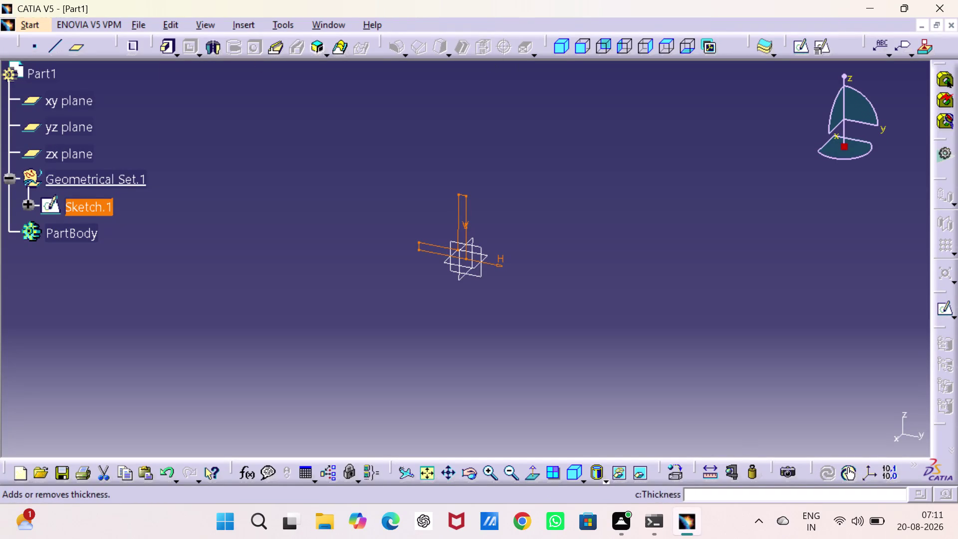
Start a pad from Sketch.1 and acknowledge the In Work Object warning.
click(562, 48)
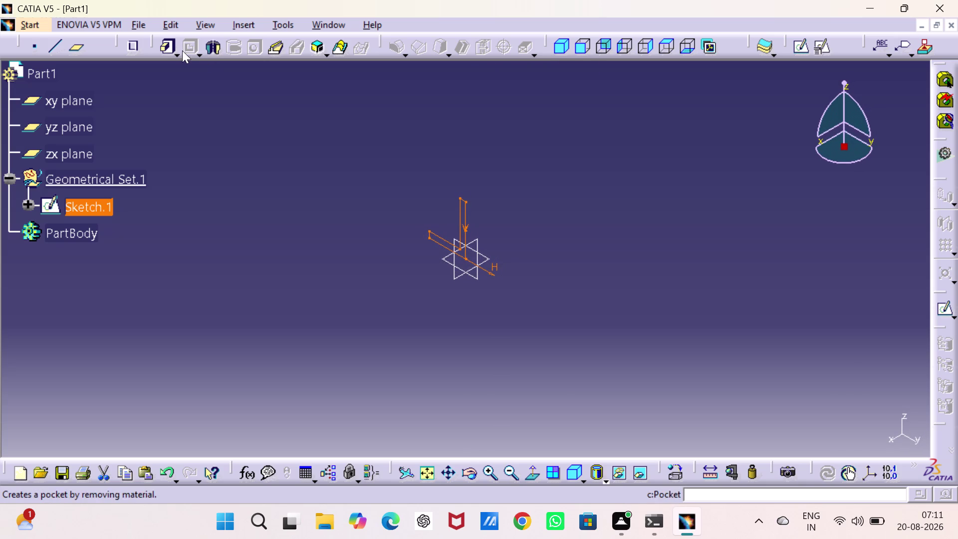
click(170, 49)
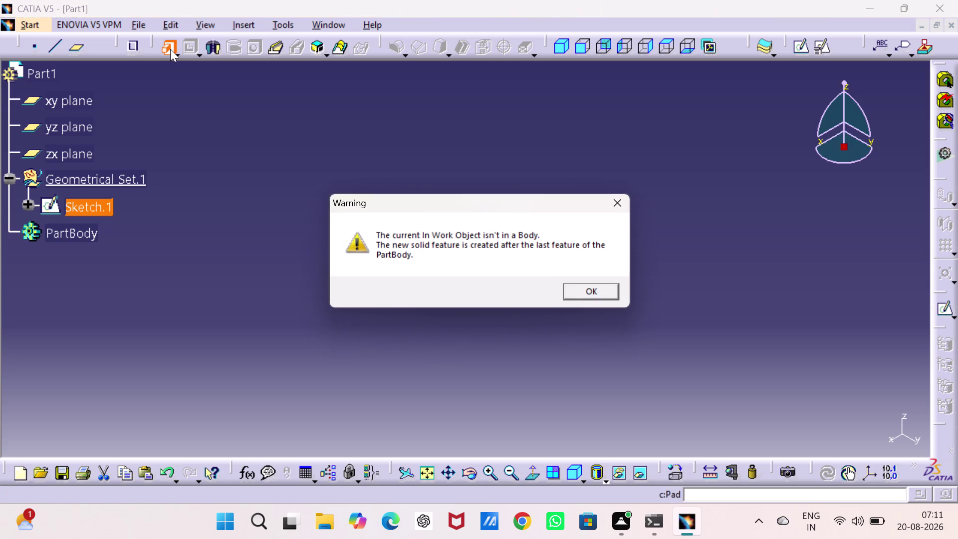
click(582, 290)
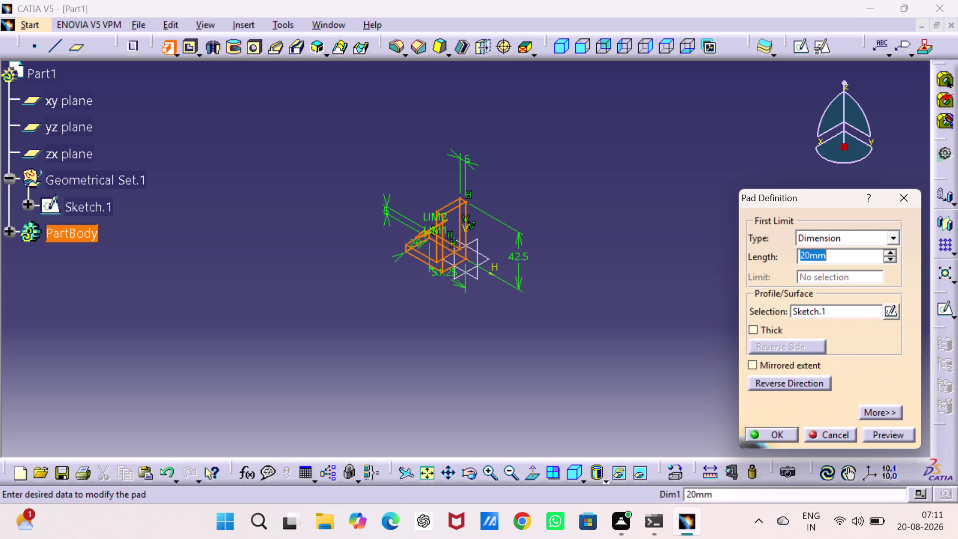
Cancel the 20 mm pad so no pad feature is created.
click(907, 193)
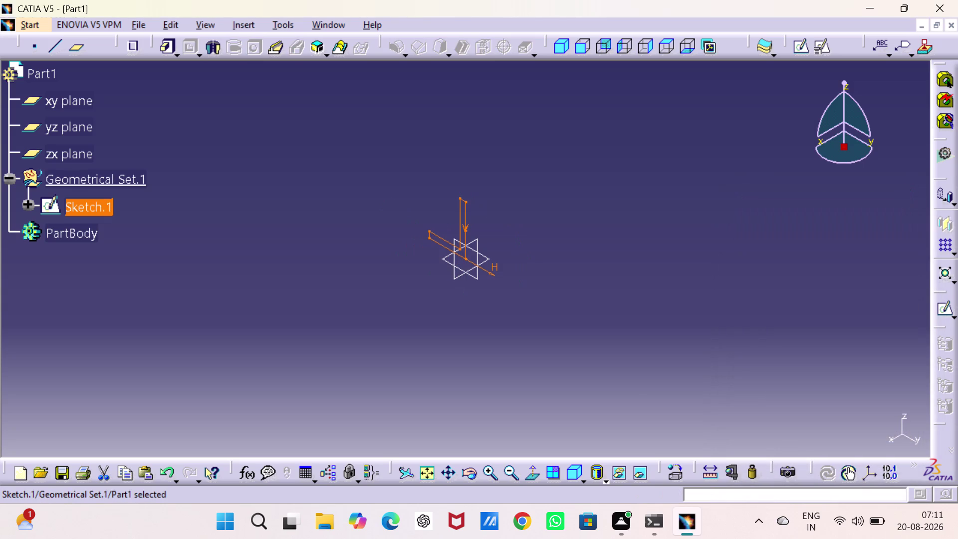
Remove the old Sketch.1 and start a new sketch on the zx plane.
key(ctrl+z)
click(748, 153)
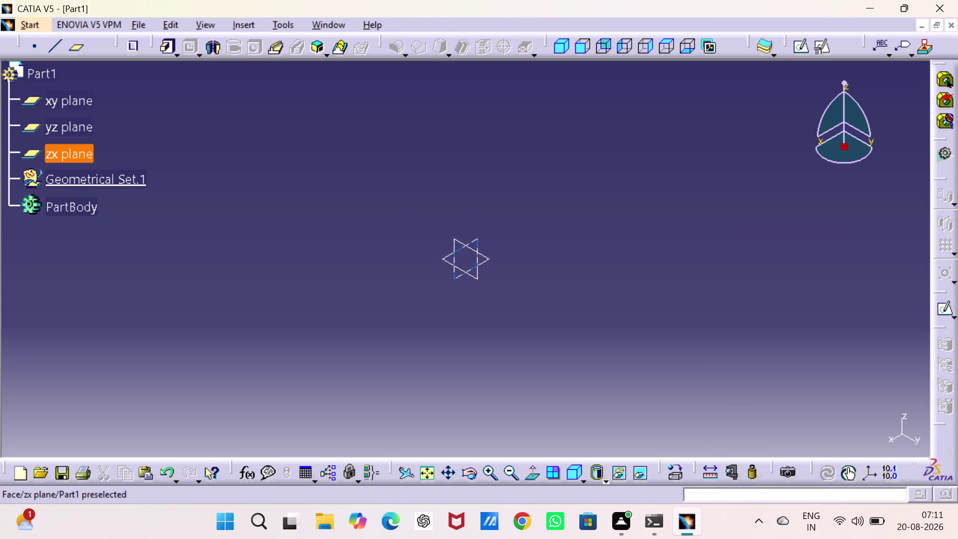
click(477, 239)
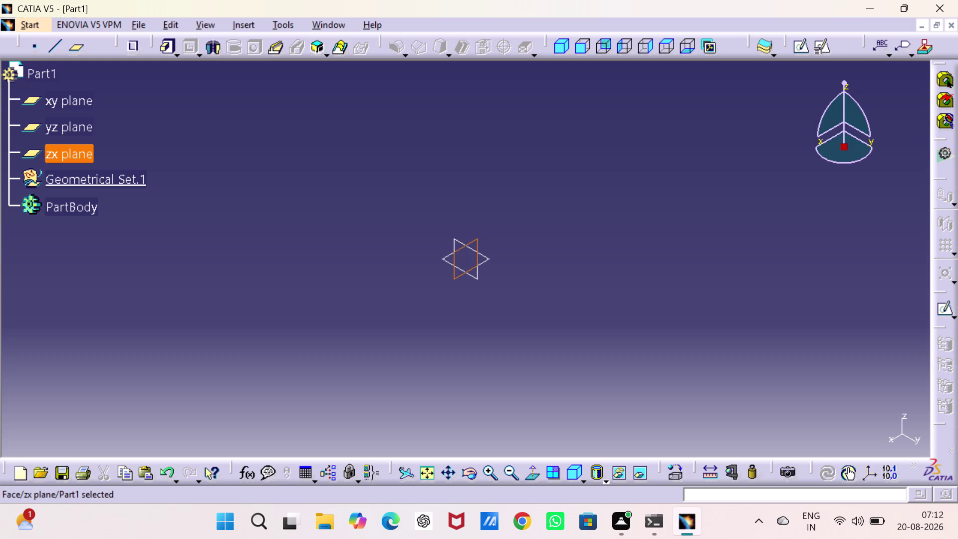
click(795, 47)
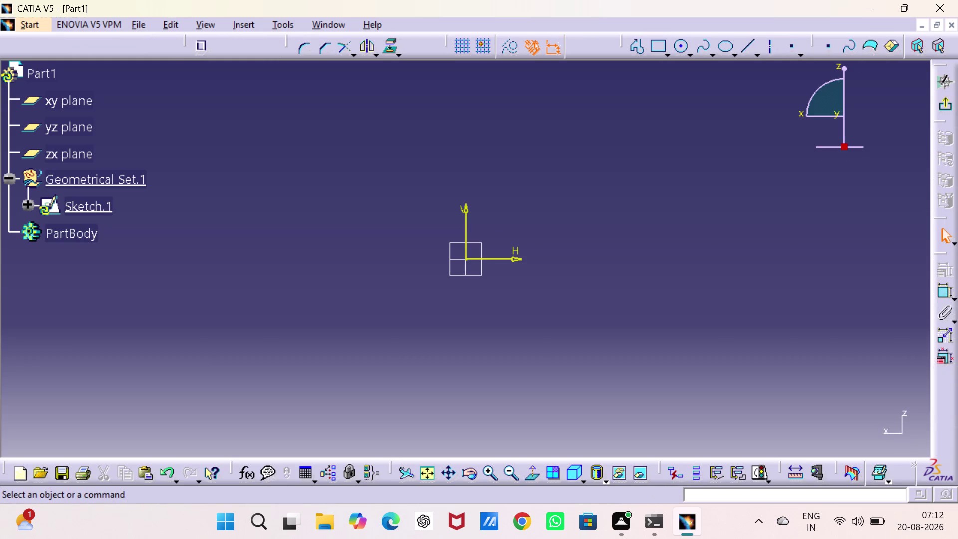
Draw a closed six-edge L-shaped profile starting left of the origin.
click(637, 45)
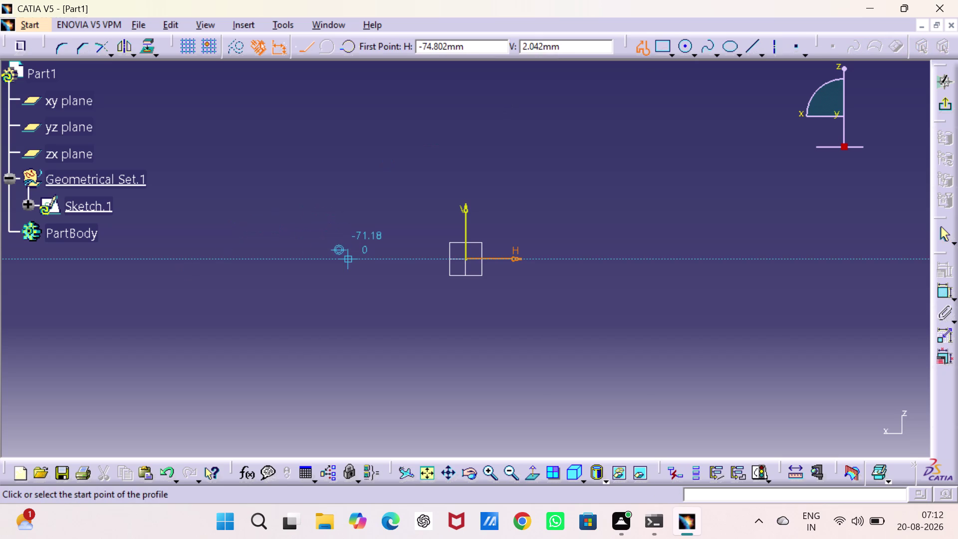
click(349, 255)
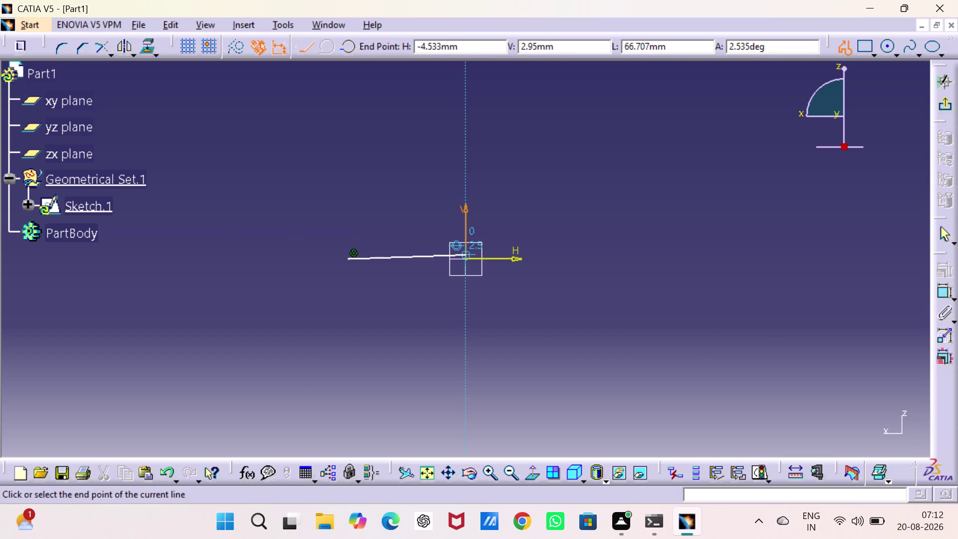
click(467, 259)
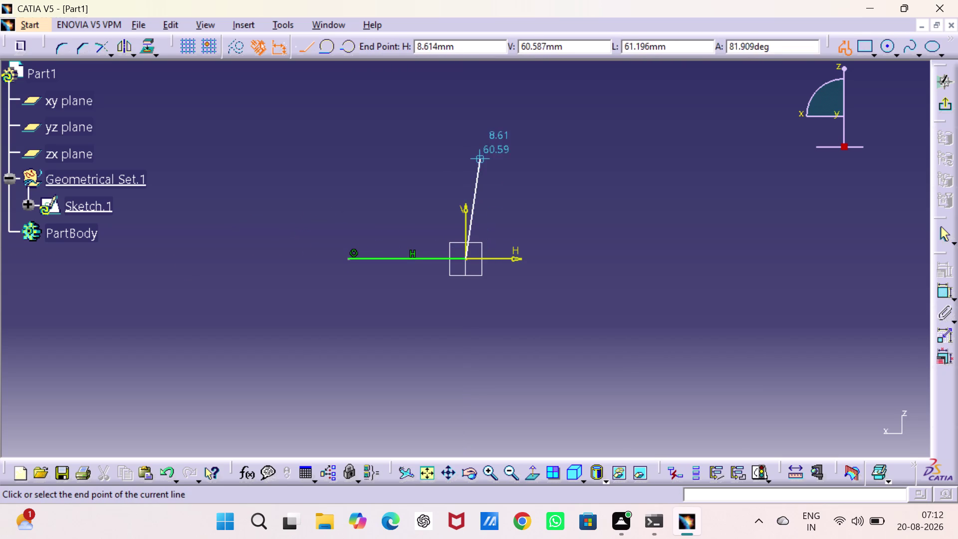
click(466, 144)
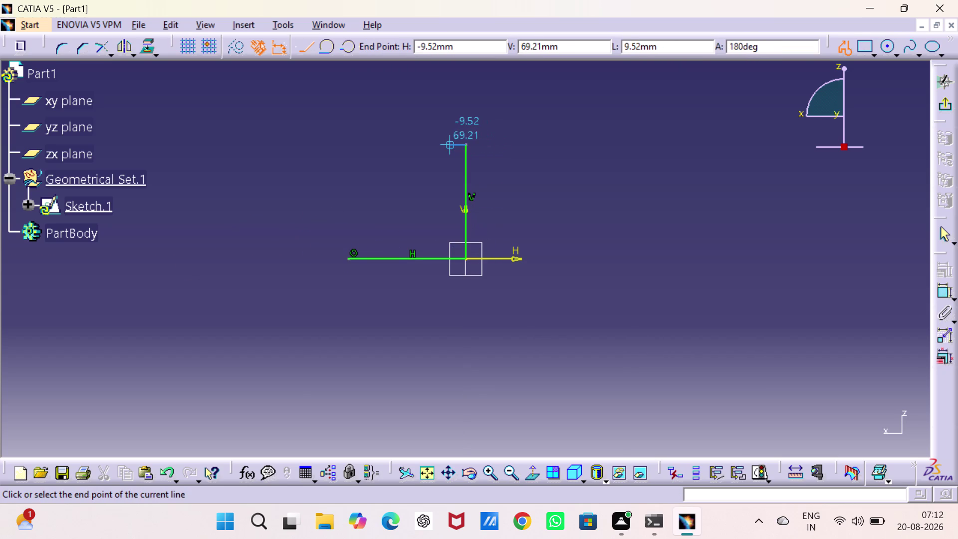
click(448, 144)
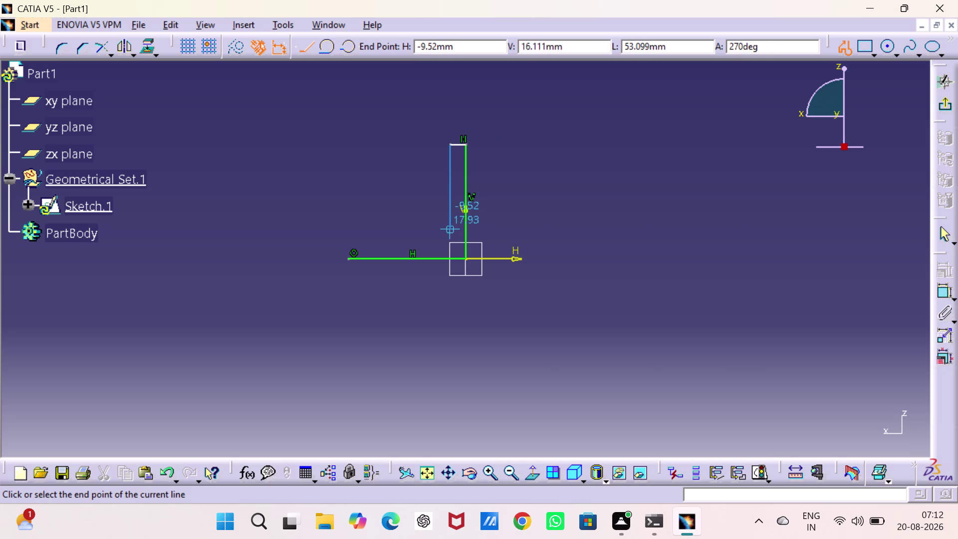
drag(452, 233, 343, 233)
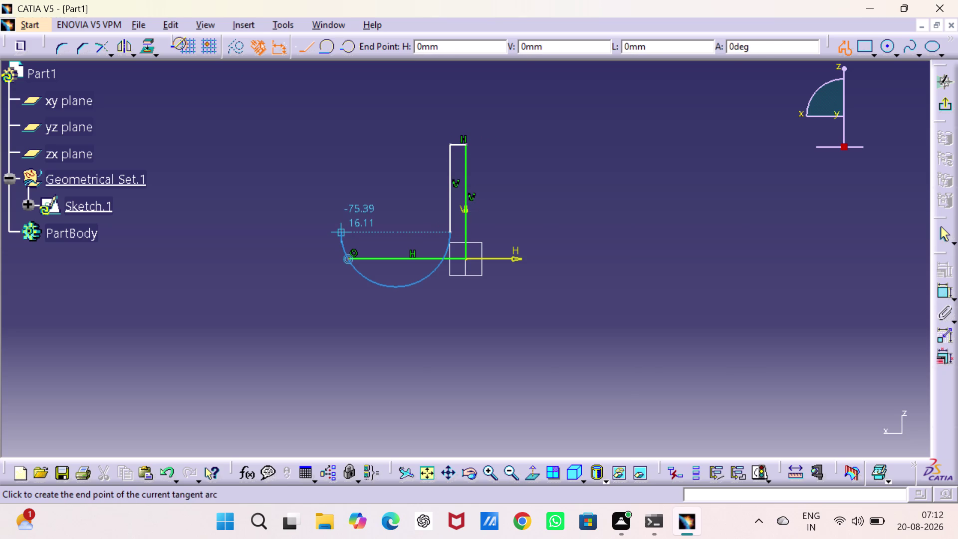
click(306, 48)
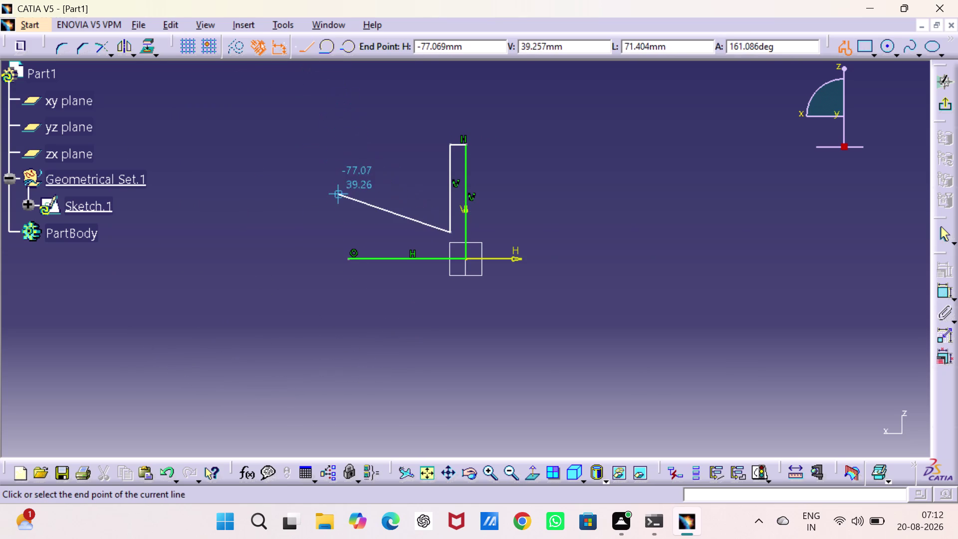
click(347, 234)
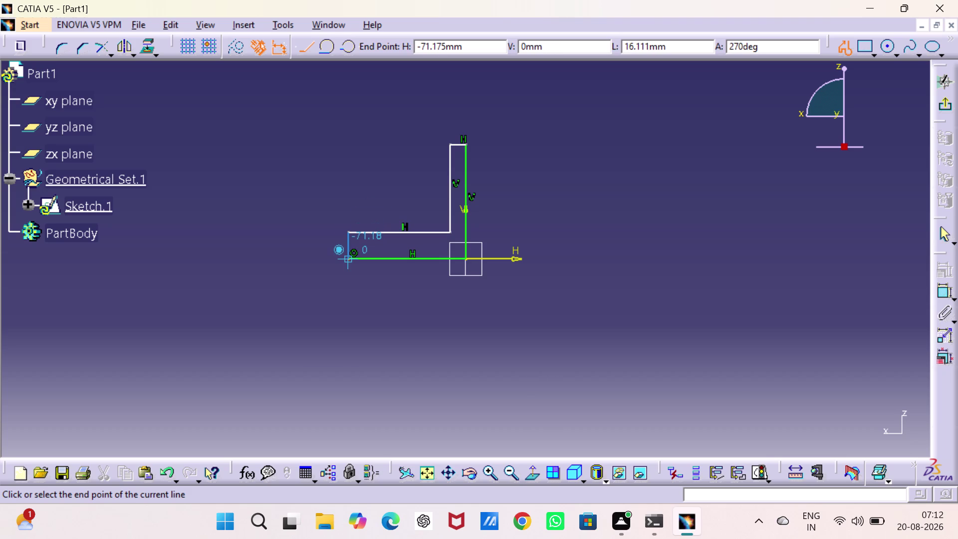
click(345, 258)
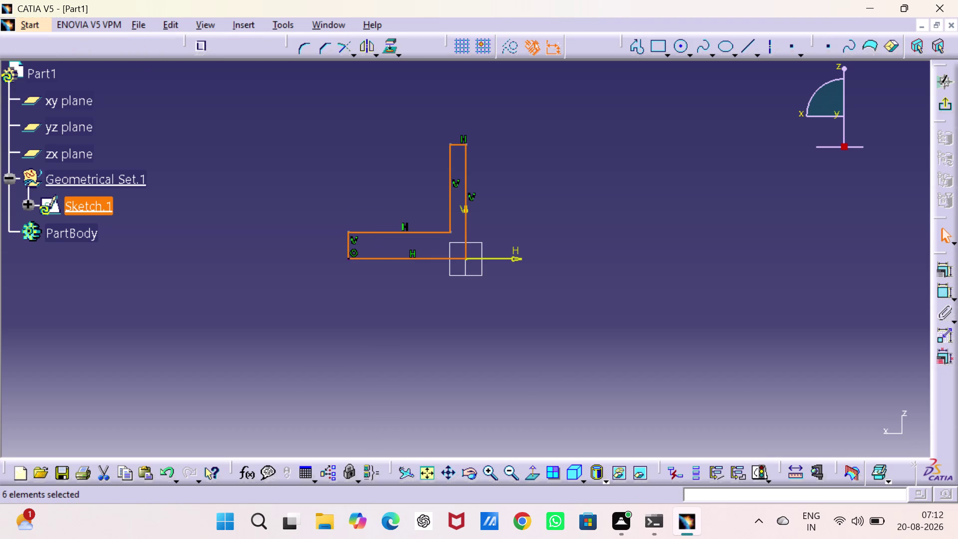
Dimension the short top edge and short left edge to 5 mm walls.
triple_click(937, 291)
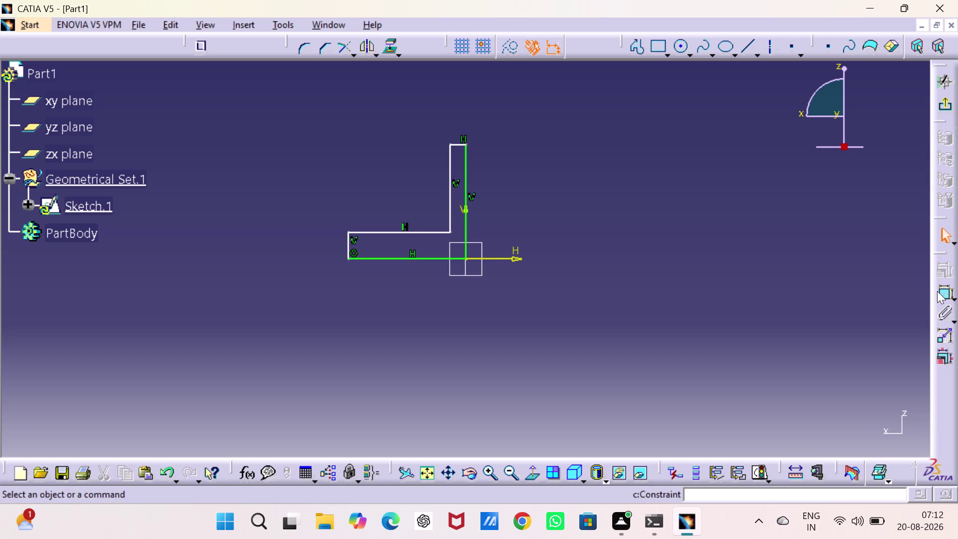
double_click(937, 291)
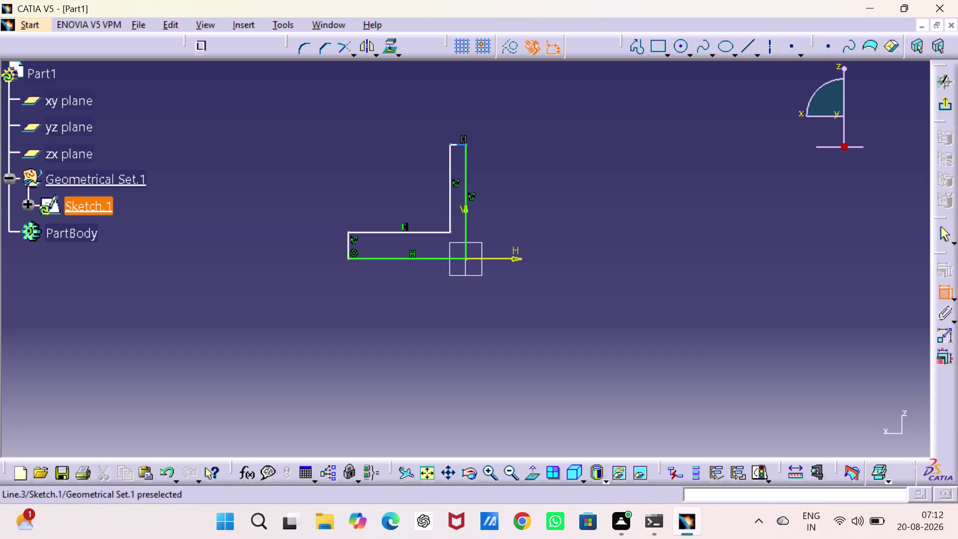
click(458, 145)
click(461, 115)
double_click(461, 114)
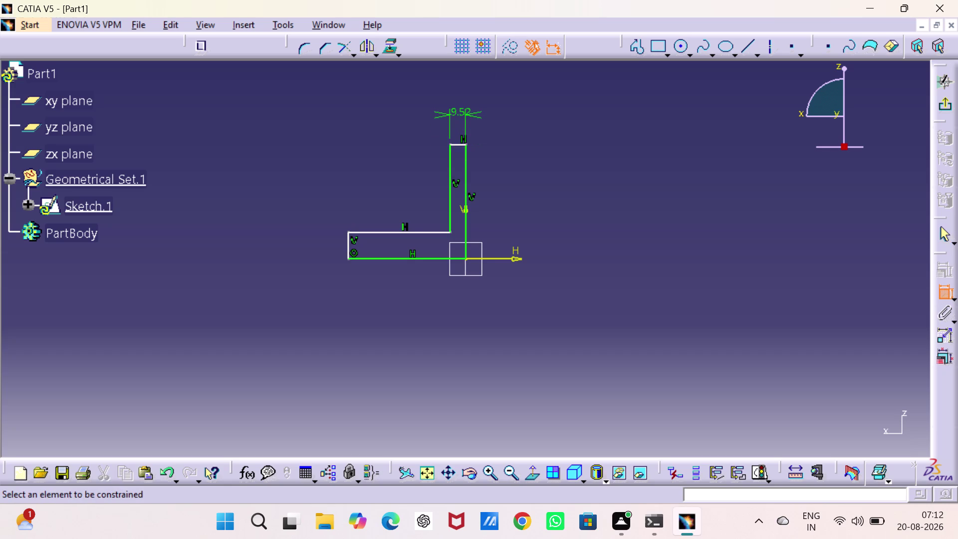
key(5)
key(Return)
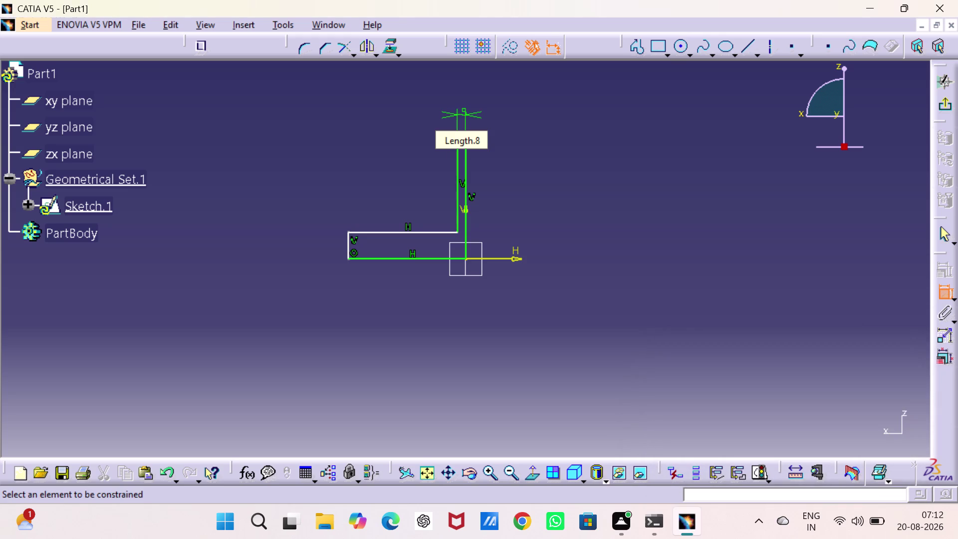
click(346, 245)
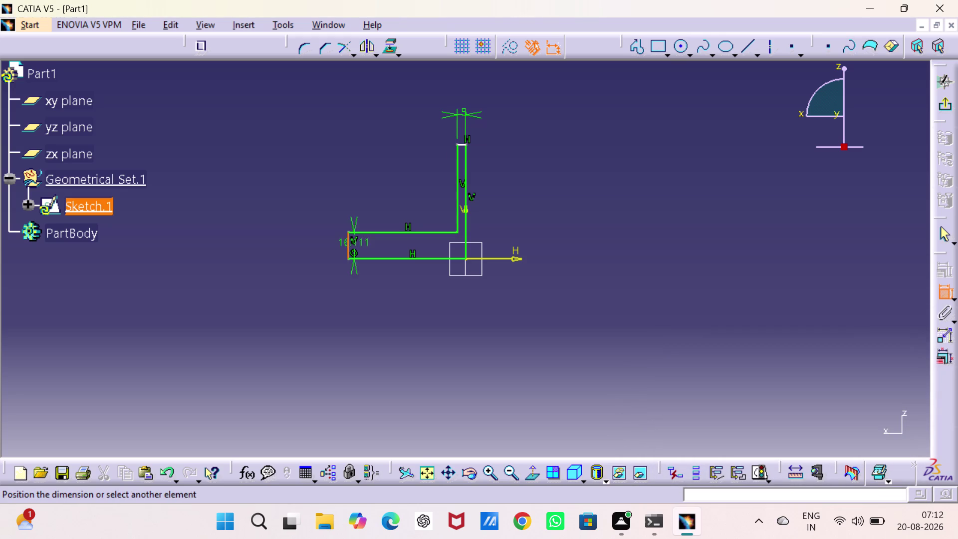
triple_click(303, 243)
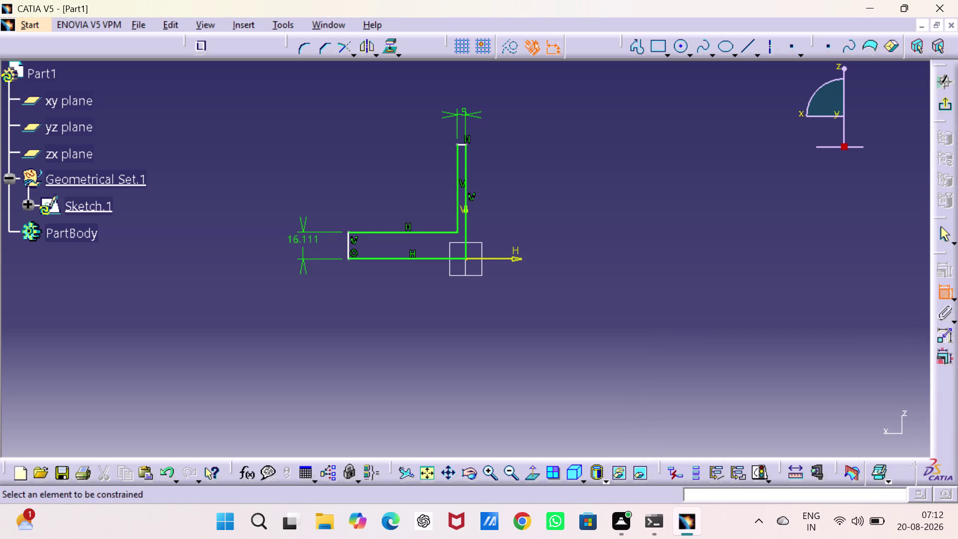
double_click(304, 242)
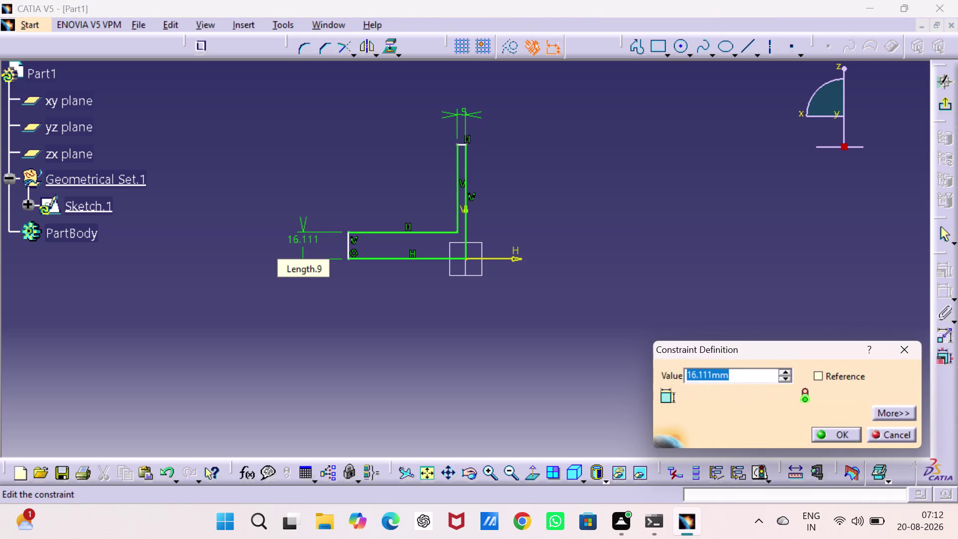
key(5)
key(Return)
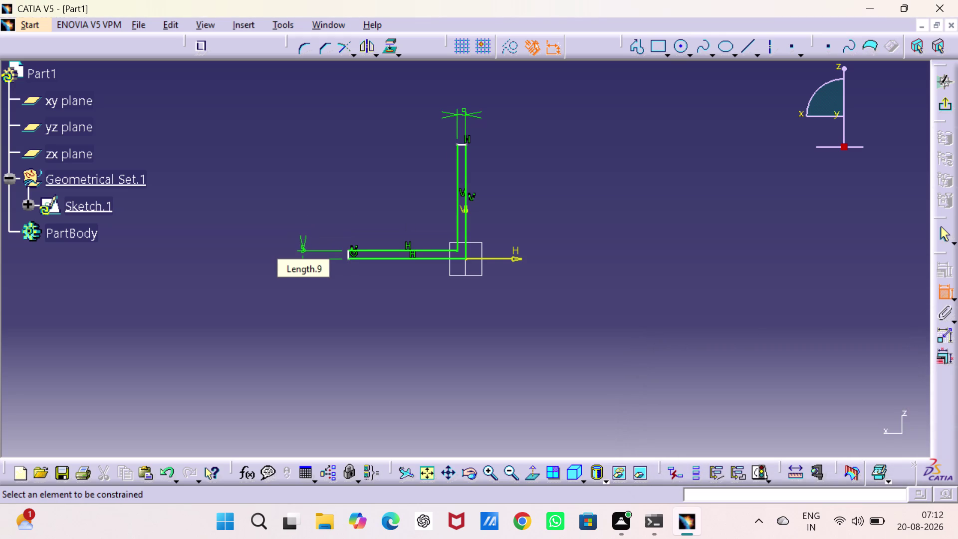
Dimension the bottom leg and set its length to 31.25 mm.
click(403, 259)
click(396, 296)
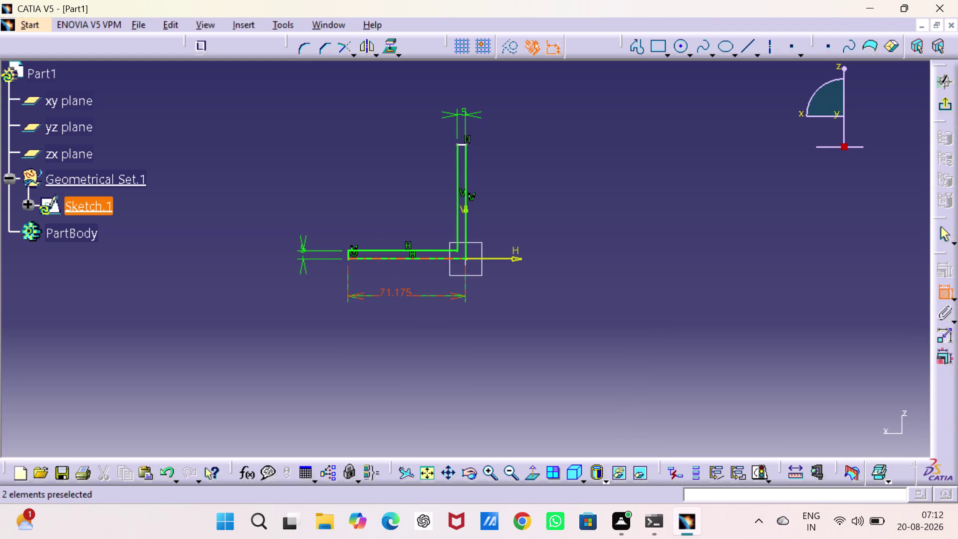
double_click(395, 293)
text(31)
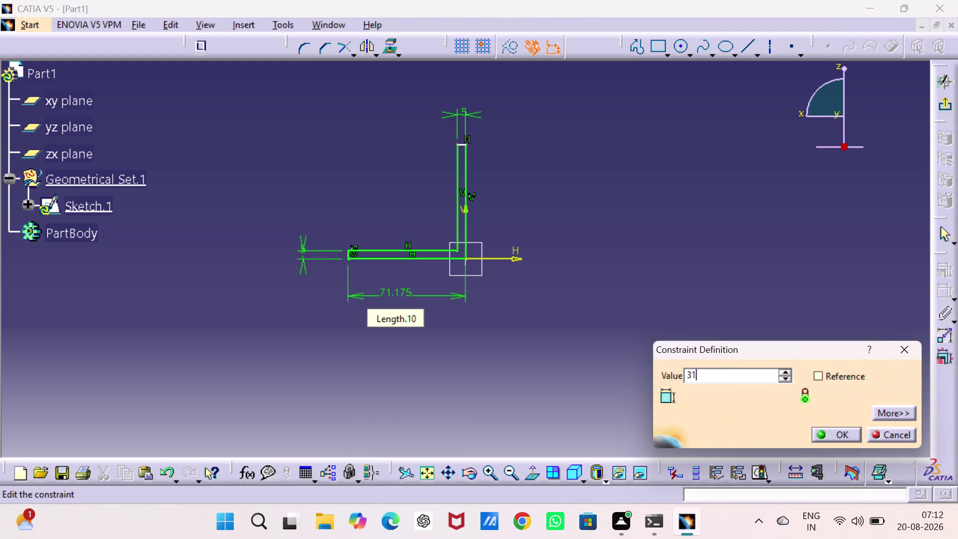
text(.2)
key(5)
key(Return)
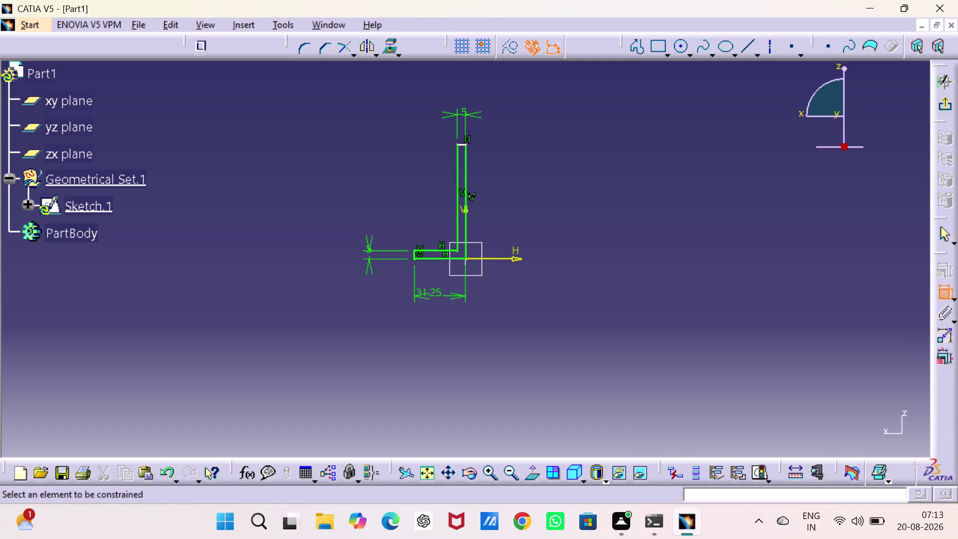
Set the upright leg's length to 42.5 mm and exit the sketcher.
click(466, 178)
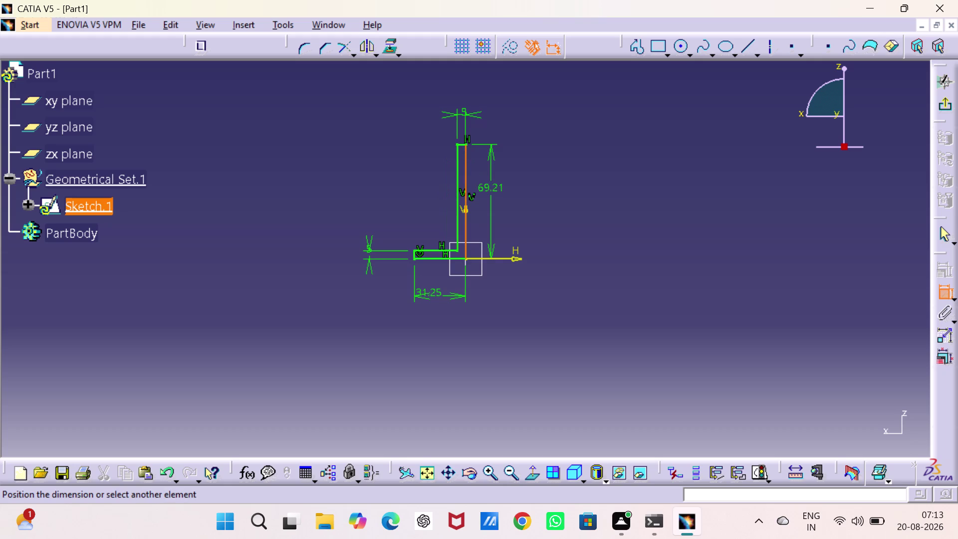
click(512, 204)
double_click(523, 200)
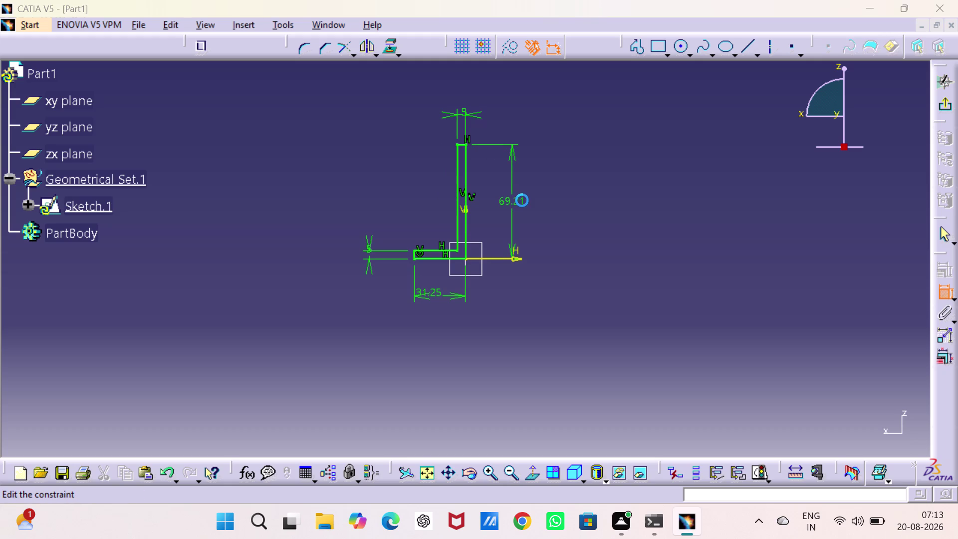
text(42.)
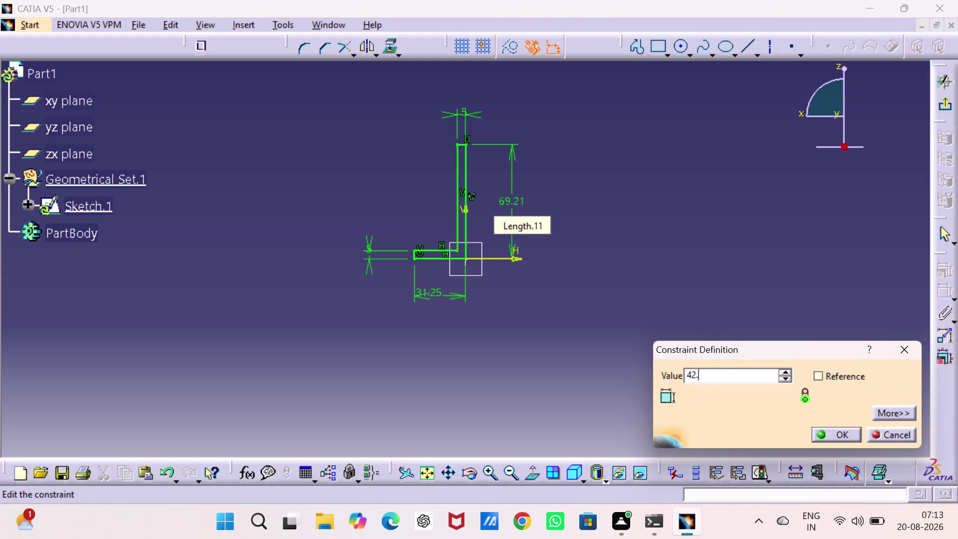
key(5)
key(Return)
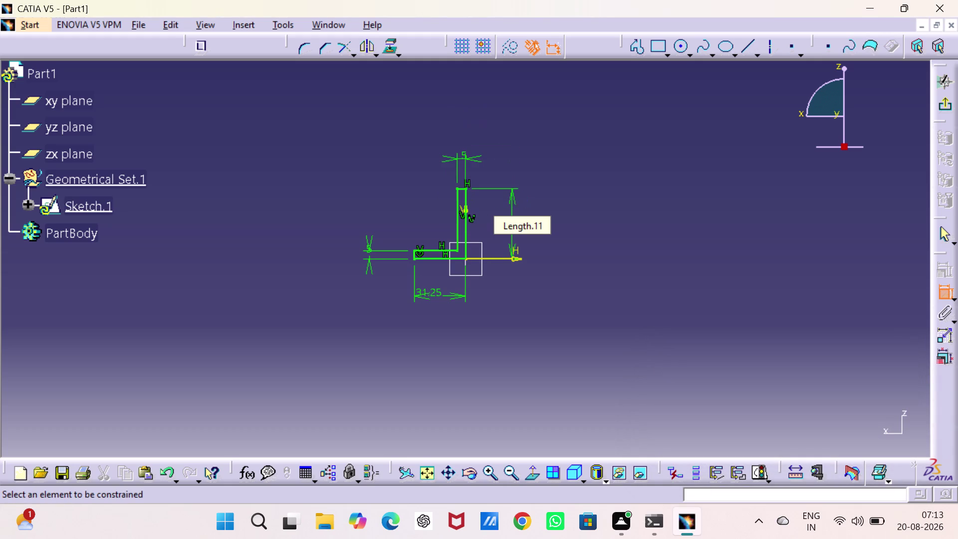
click(944, 102)
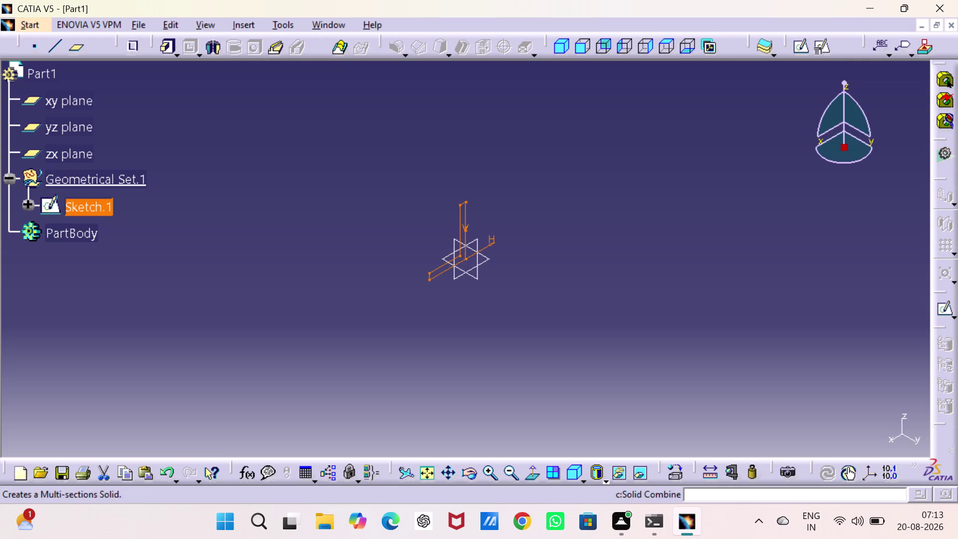
Pad Sketch.1 with mirrored extent and a 10 mm length.
click(165, 47)
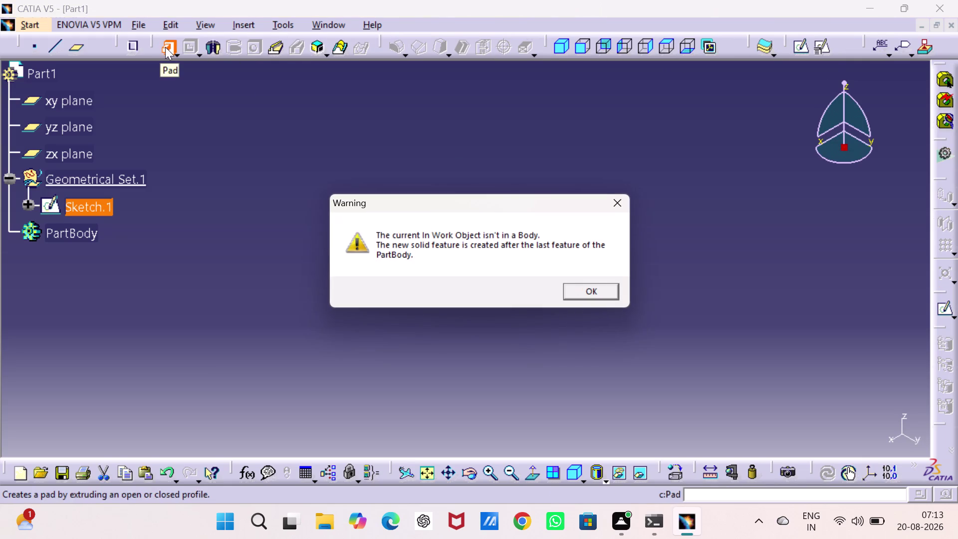
click(585, 291)
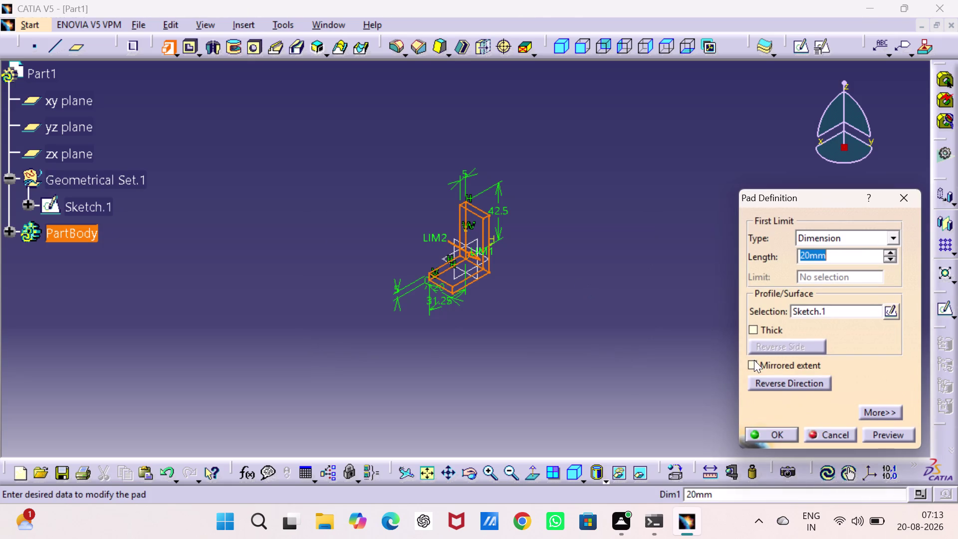
click(753, 362)
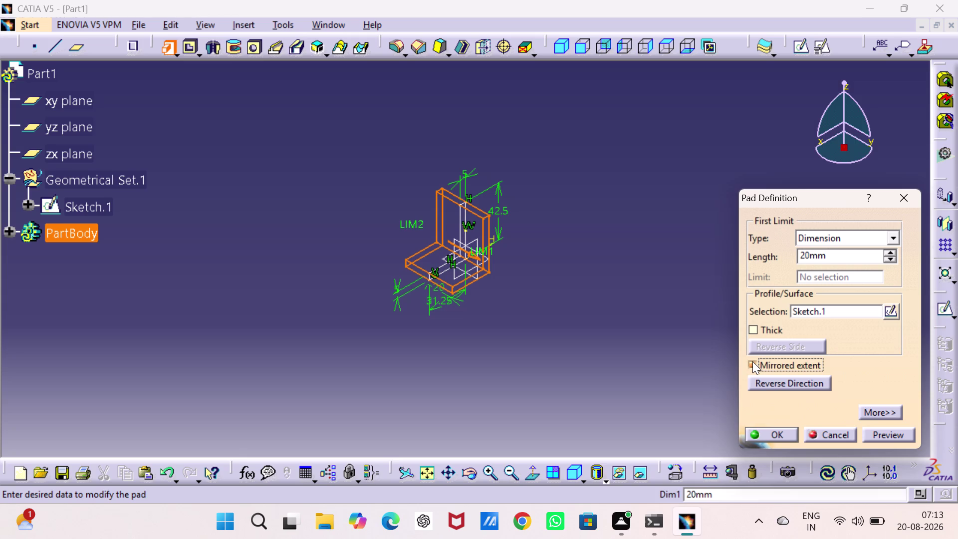
double_click(838, 258)
key(1)
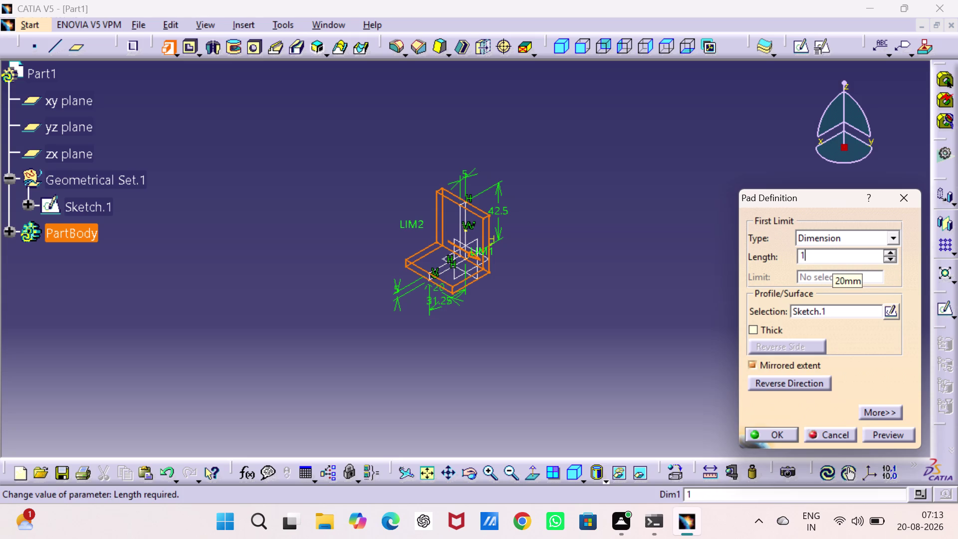
key(0)
key(Return)
click(787, 204)
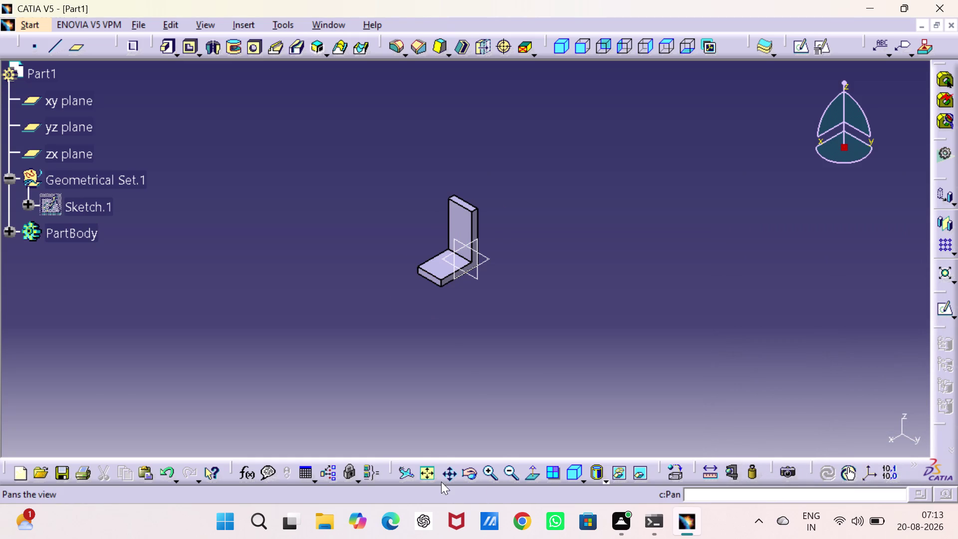
click(427, 472)
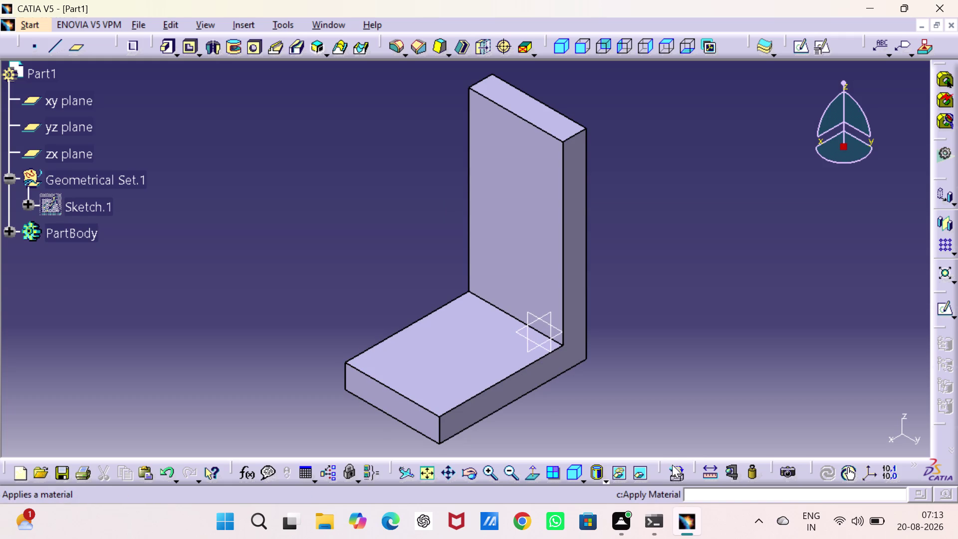
click(712, 471)
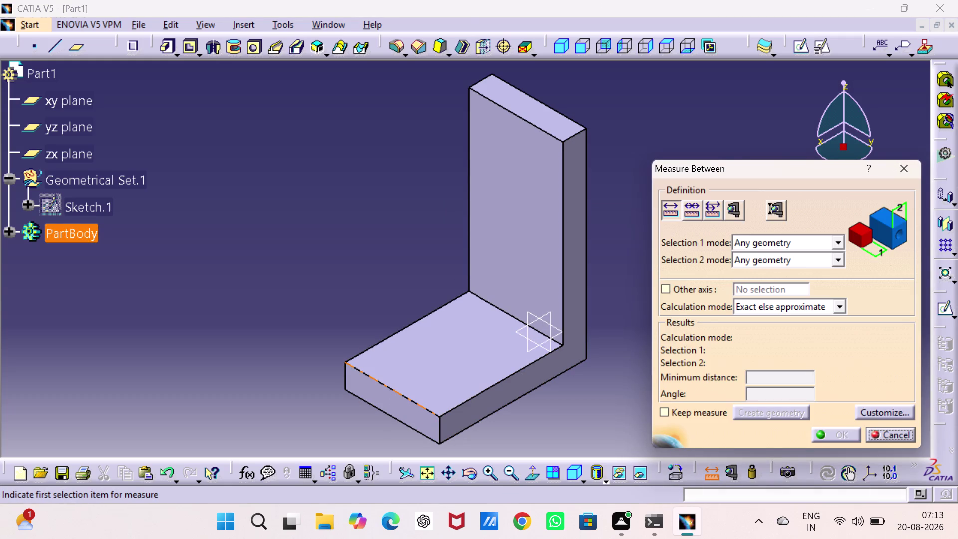
click(439, 416)
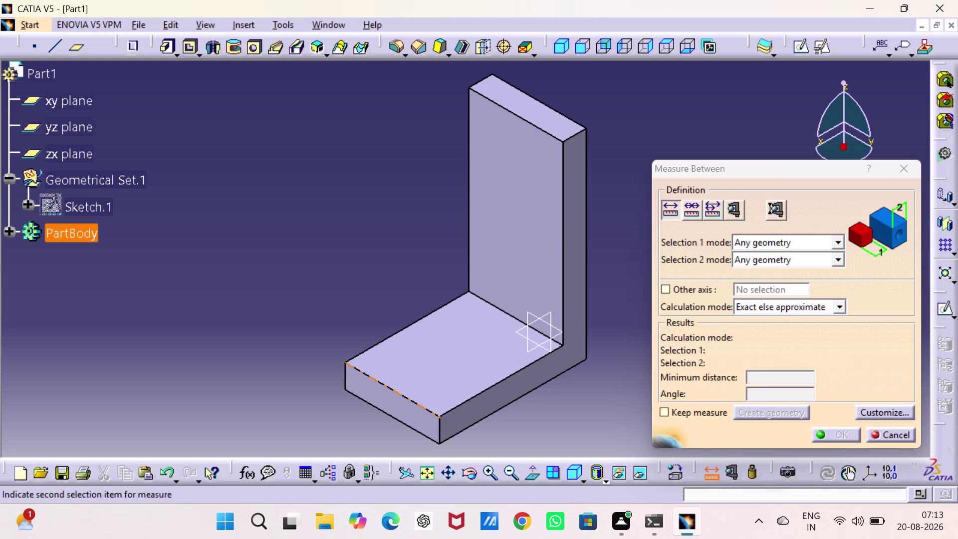
click(343, 362)
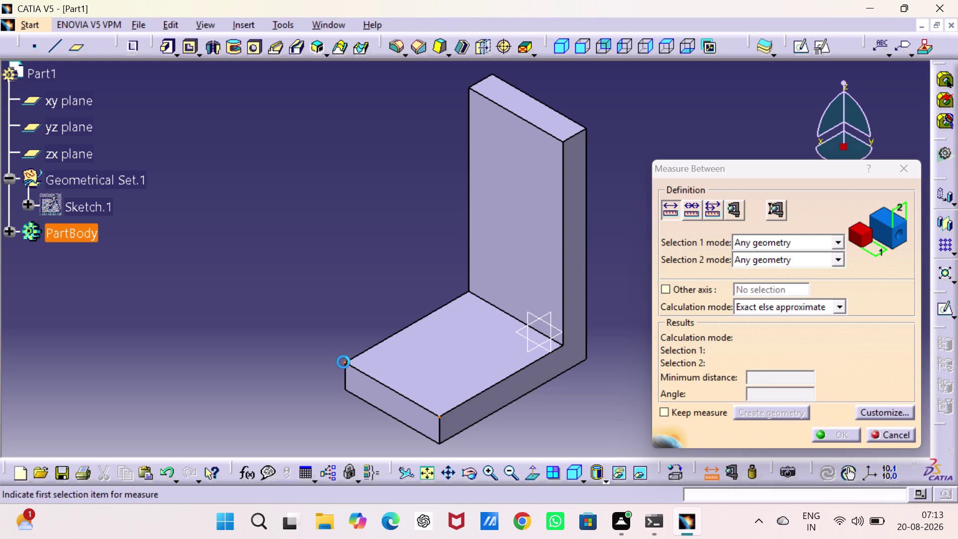
scroll(down, 3)
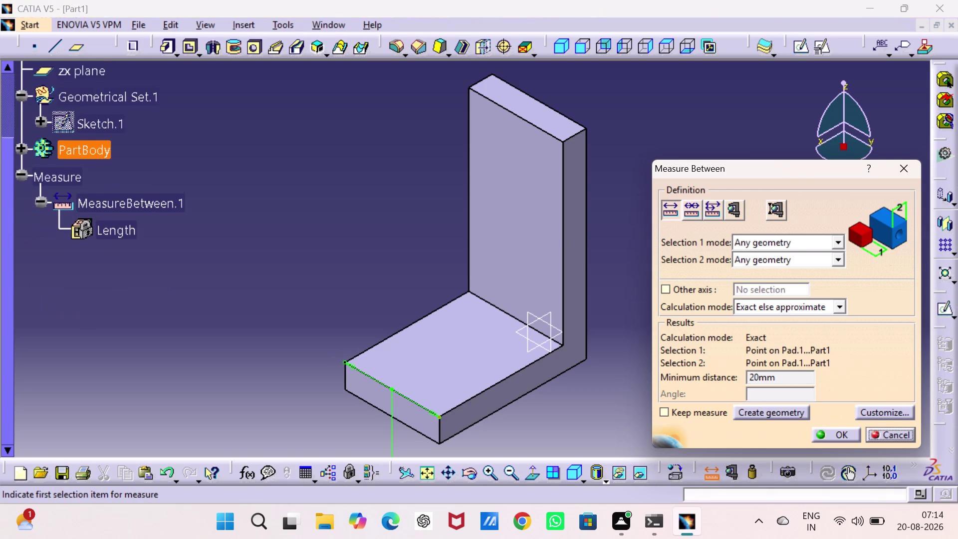
scroll(down, 3)
scroll(up, 3)
drag(343, 360, 331, 385)
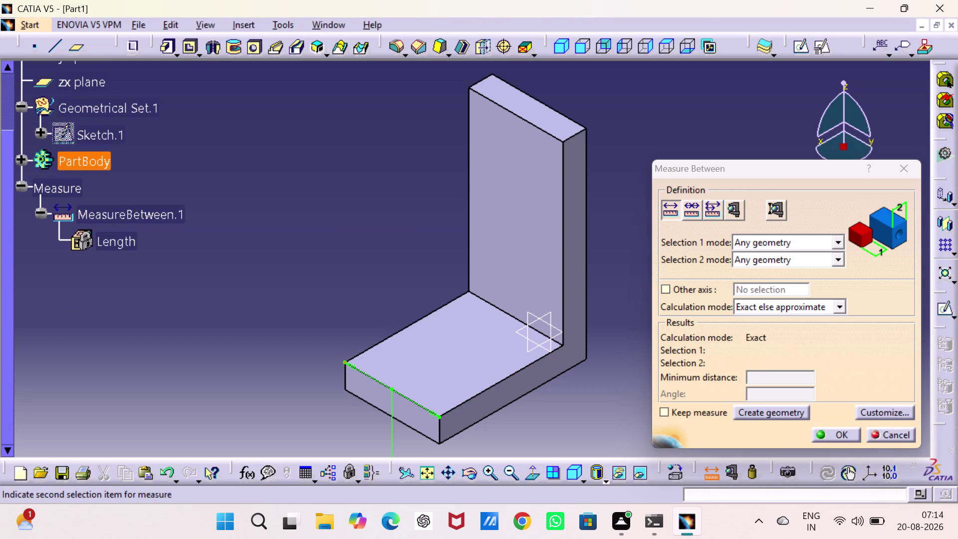
drag(331, 385, 484, 241)
drag(484, 241, 517, 155)
drag(517, 154, 519, 138)
drag(519, 139, 535, 116)
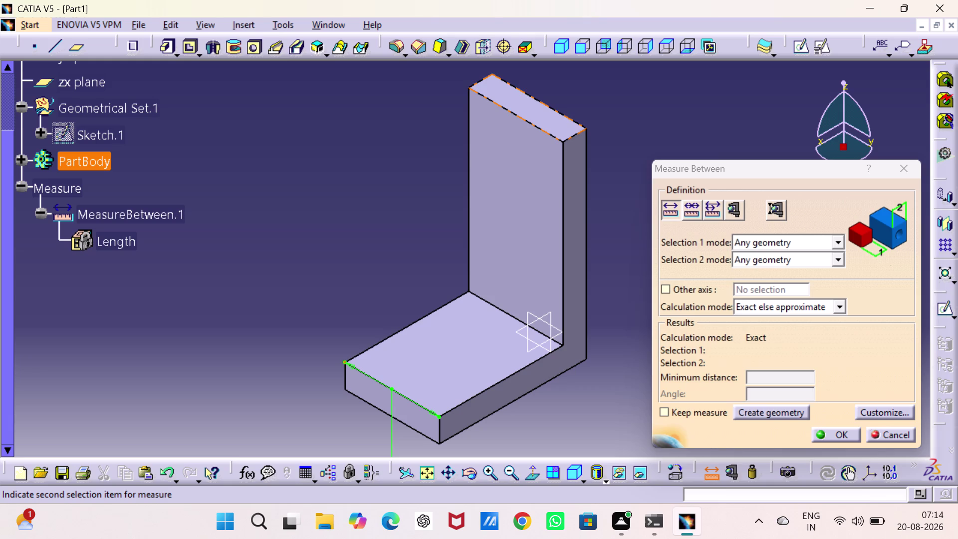
drag(534, 117, 535, 113)
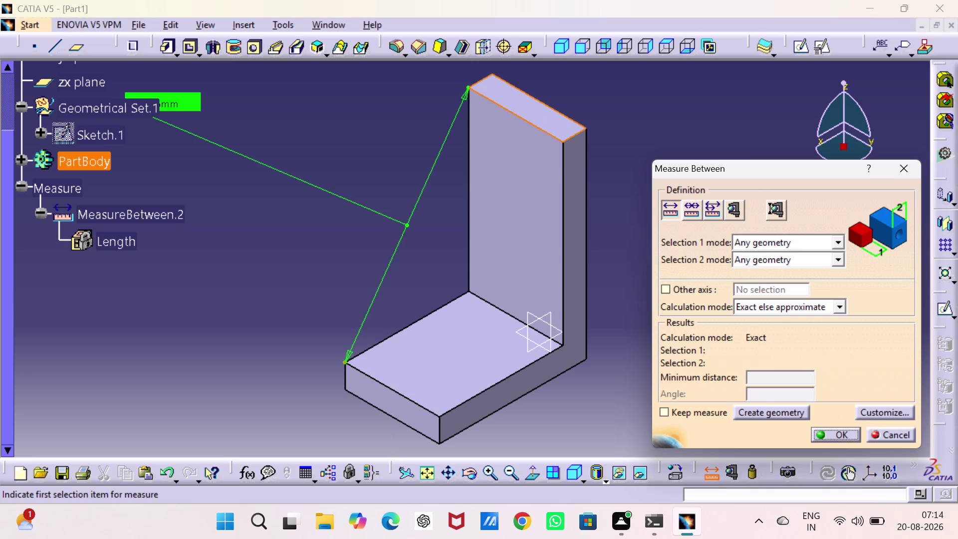
drag(535, 113, 532, 105)
click(533, 104)
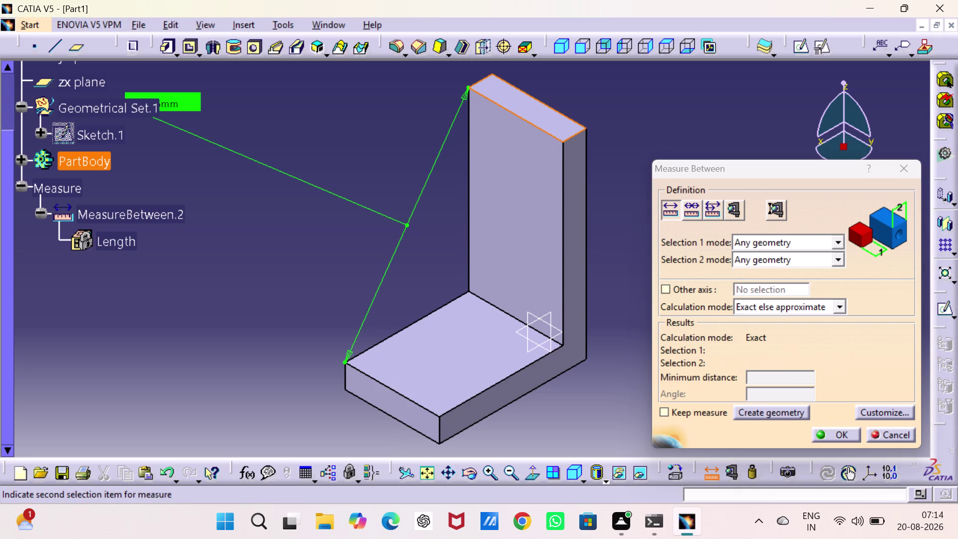
middle_drag(373, 154, 437, 192)
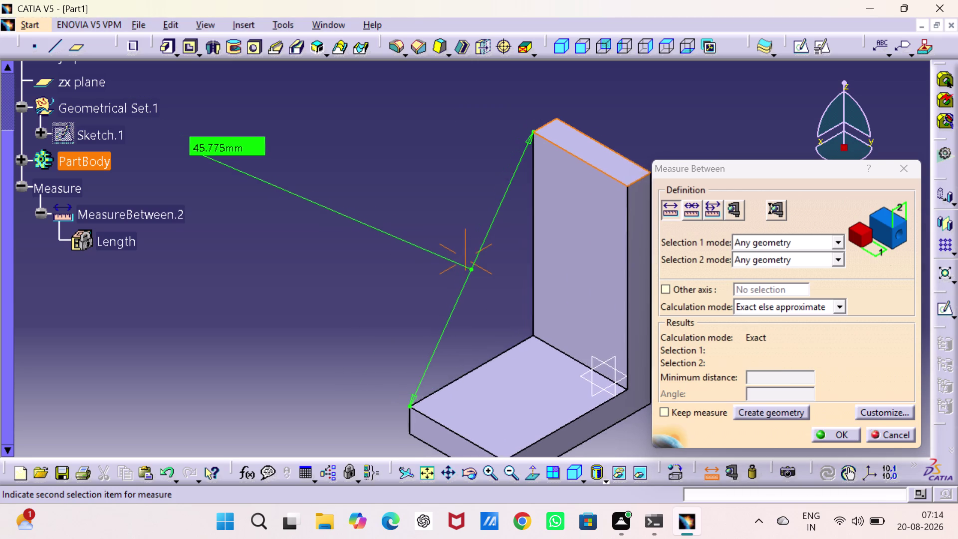
middle_drag(437, 191, 425, 124)
click(351, 237)
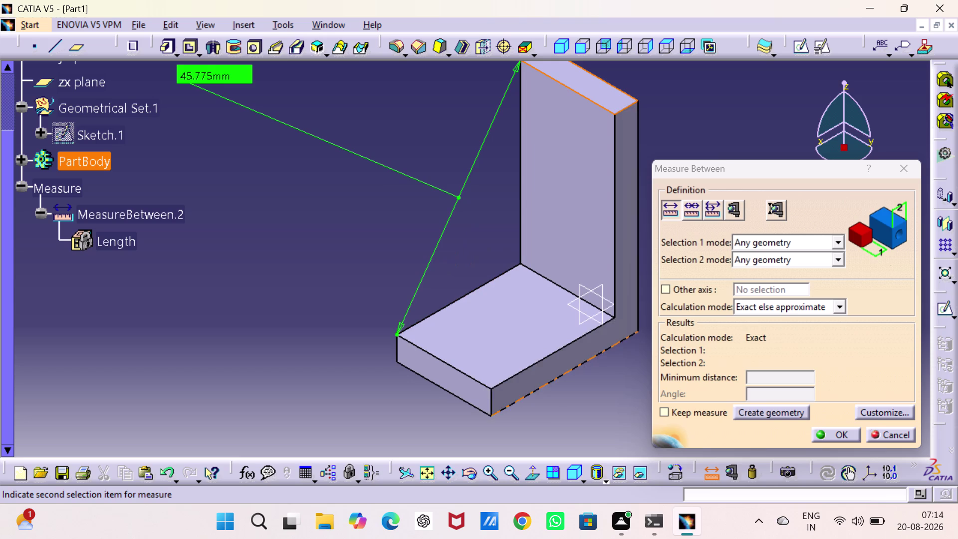
click(492, 389)
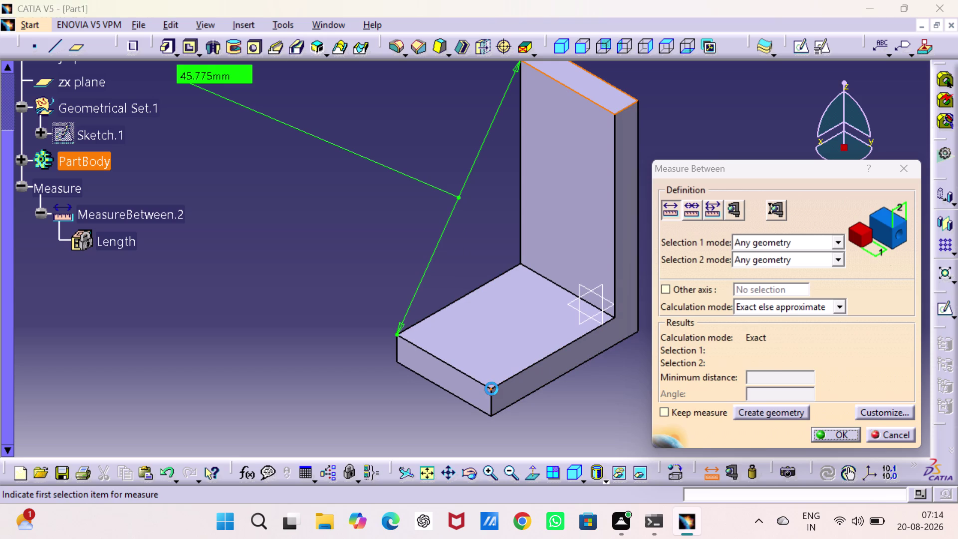
click(400, 334)
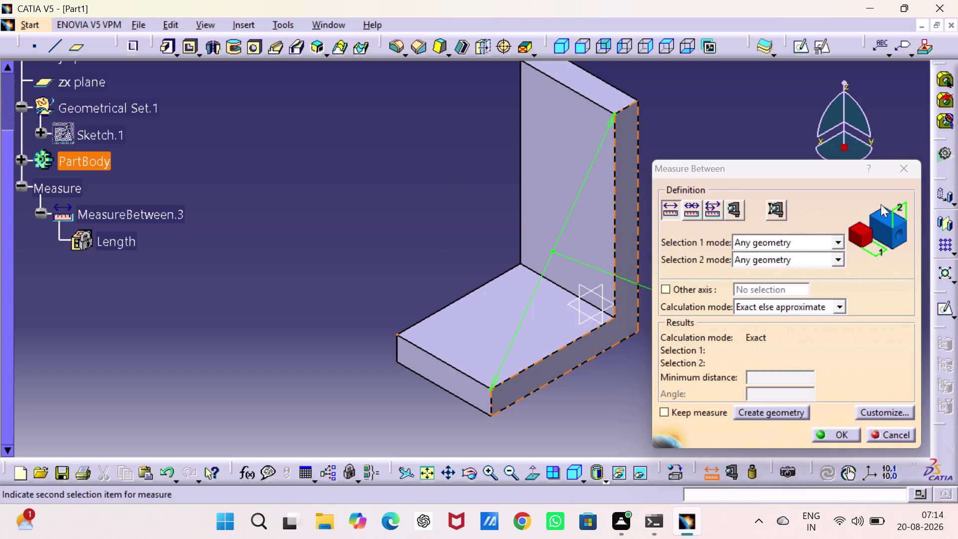
click(902, 169)
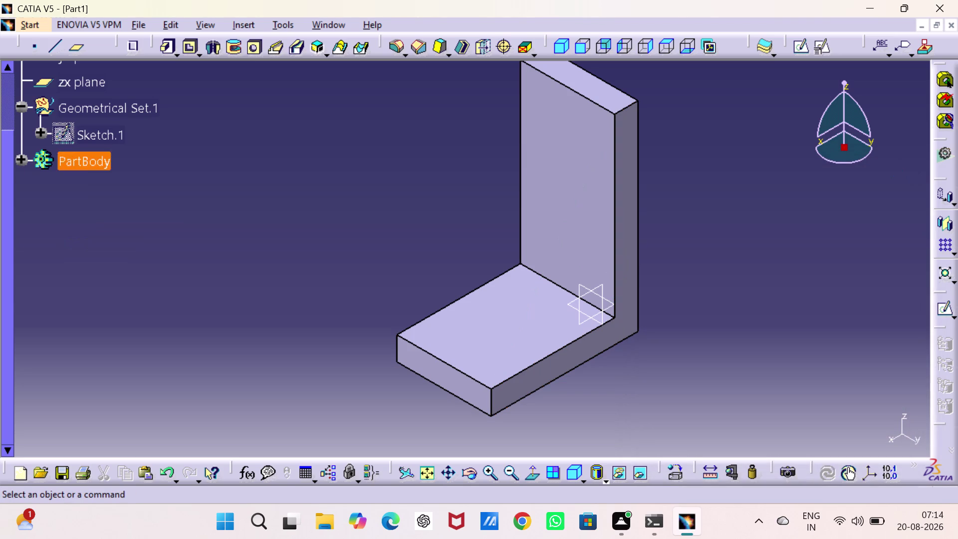
click(705, 470)
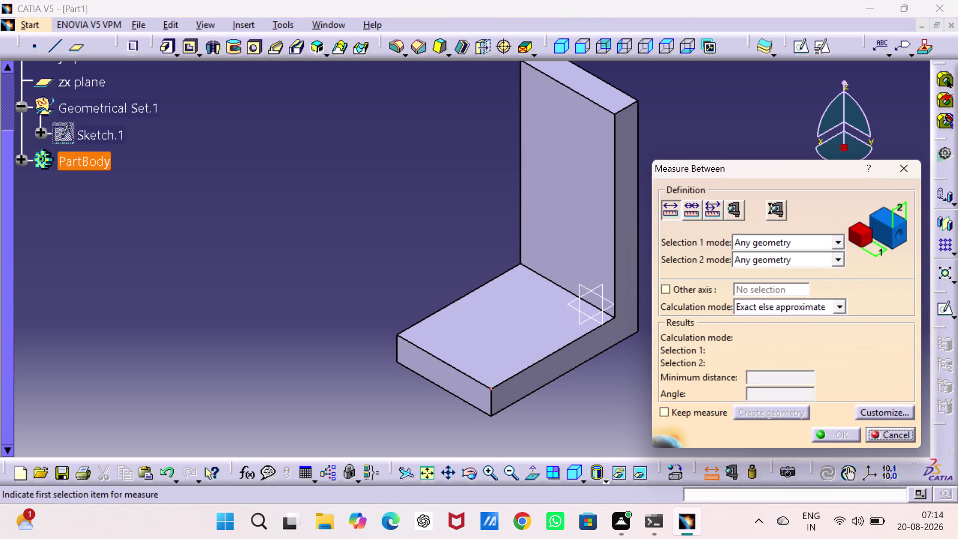
click(491, 388)
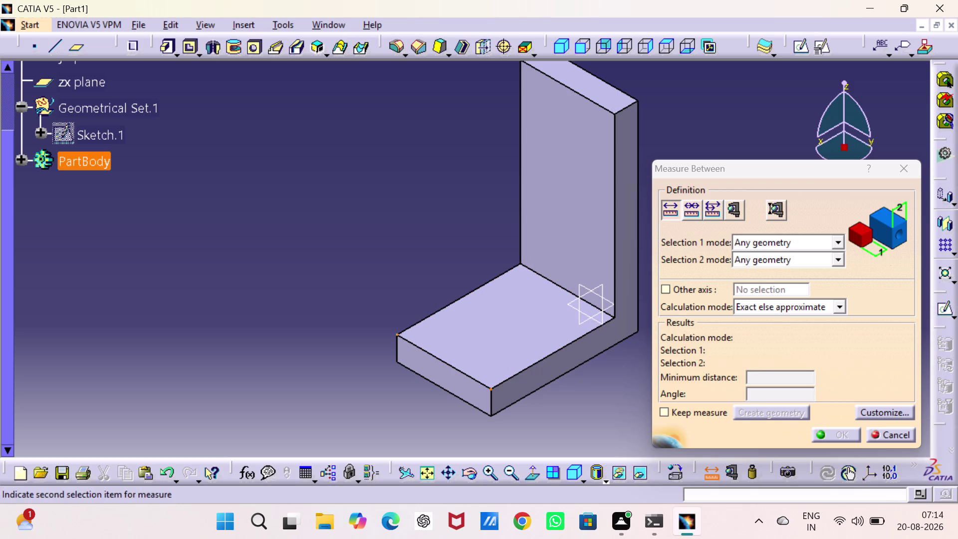
click(395, 335)
middle_drag(389, 344, 386, 306)
click(300, 280)
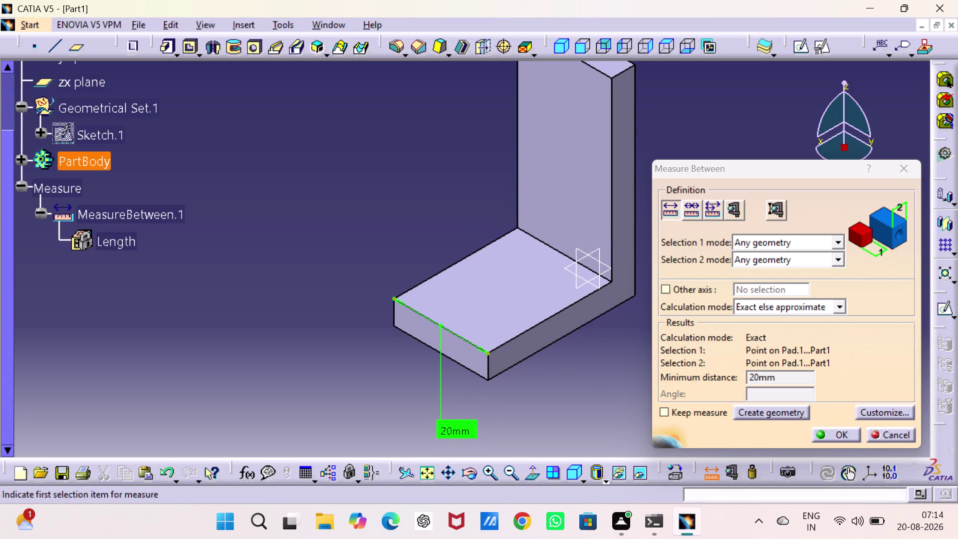
key(Escape)
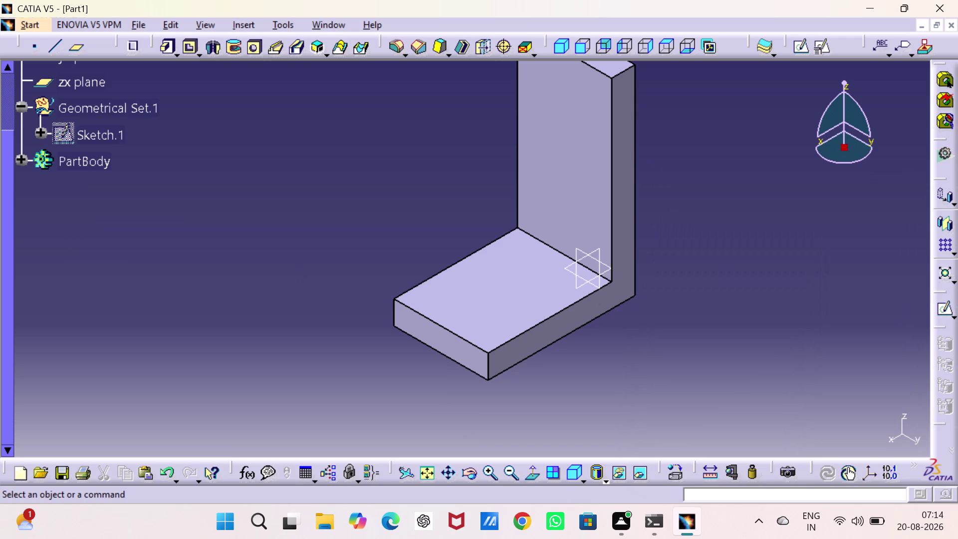
key(Escape)
Shell the bracket to 1.25 mm inside thickness, removing its top and inner faces.
click(466, 51)
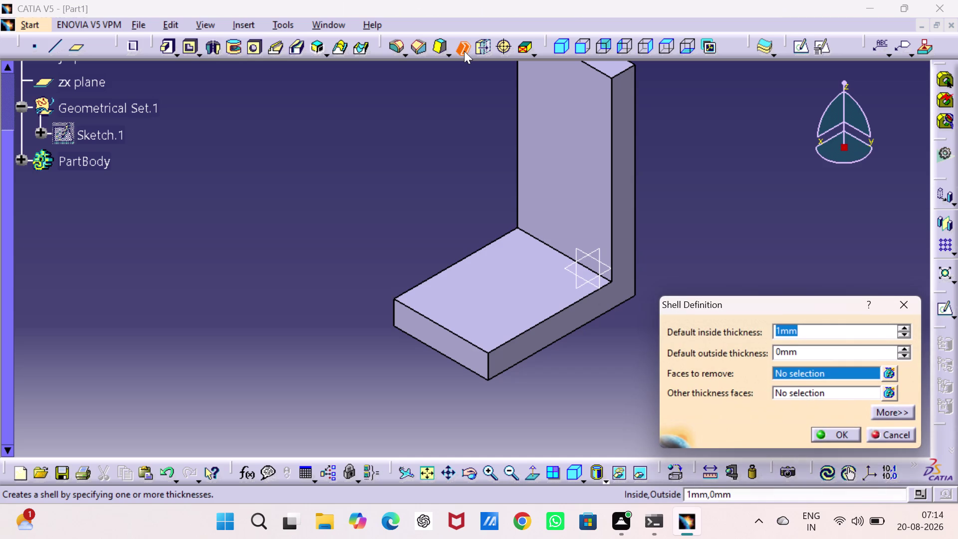
key(1)
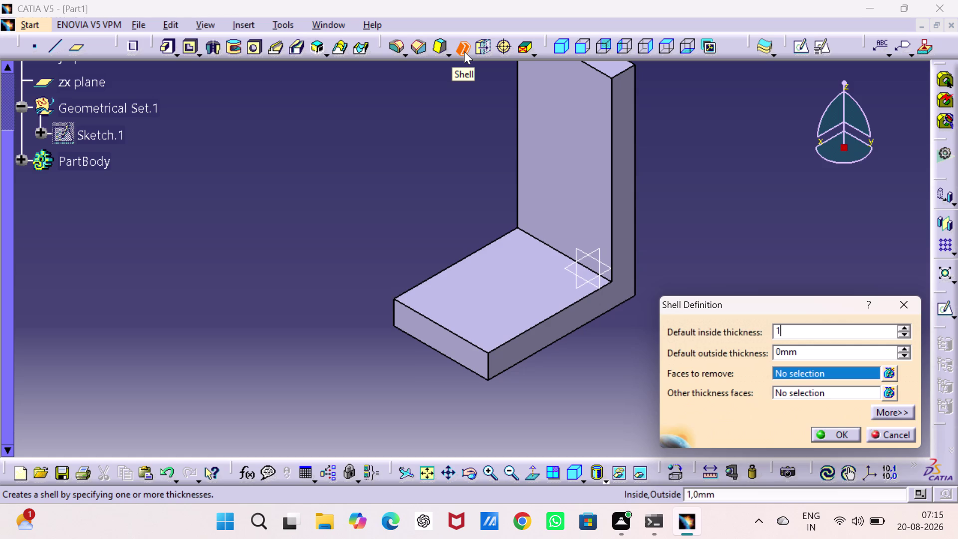
text(.25)
click(511, 303)
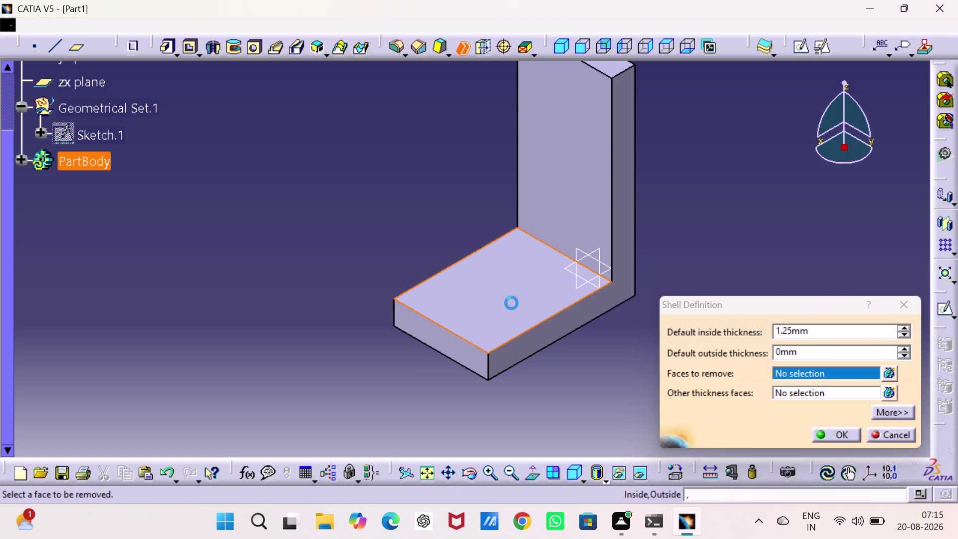
click(563, 156)
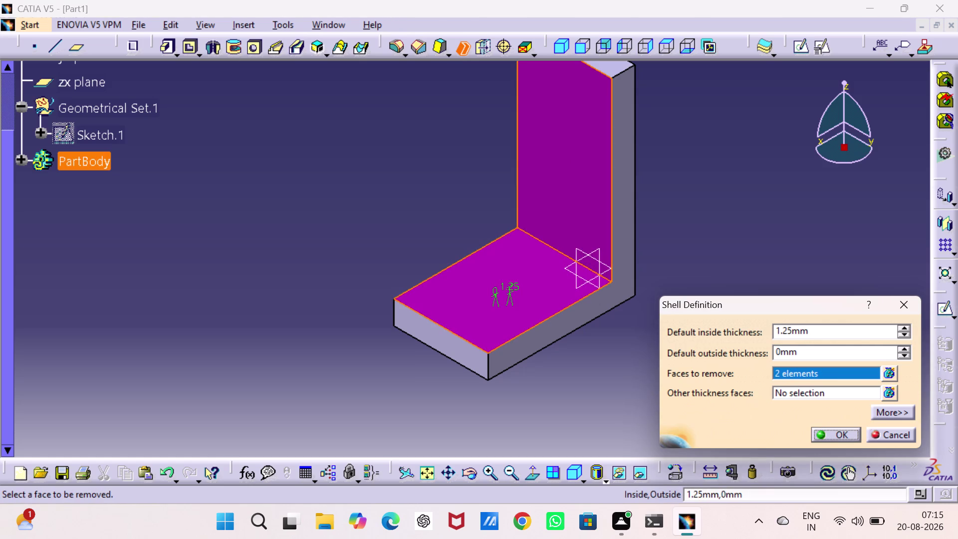
click(451, 341)
middle_drag(491, 269, 445, 392)
click(531, 164)
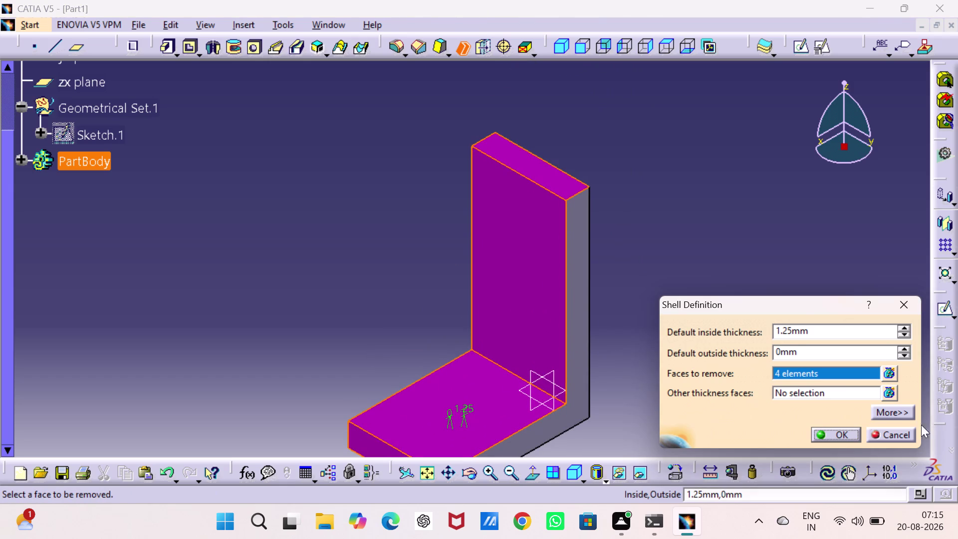
click(844, 431)
Reposition the view and select an inner wall face of the shelled bracket.
click(730, 314)
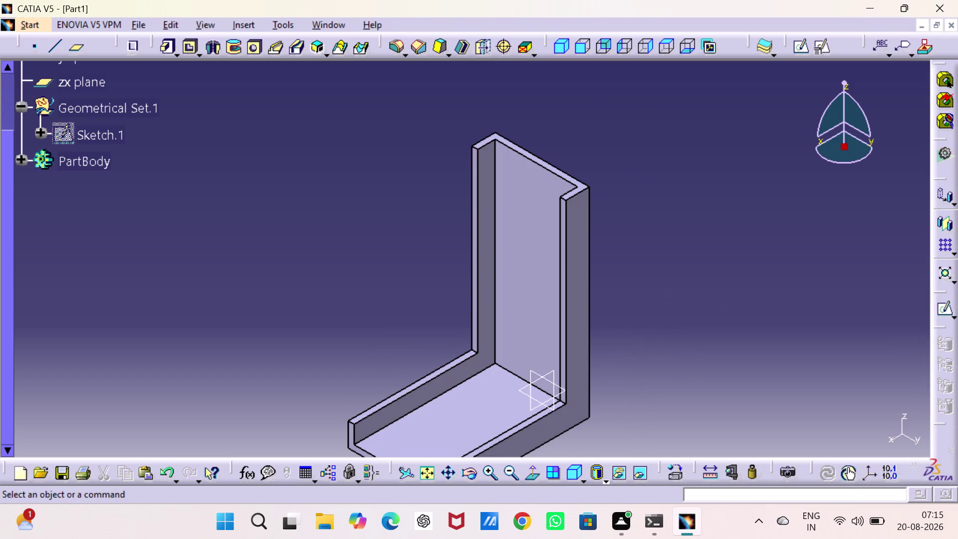
middle_drag(730, 315, 717, 233)
click(452, 287)
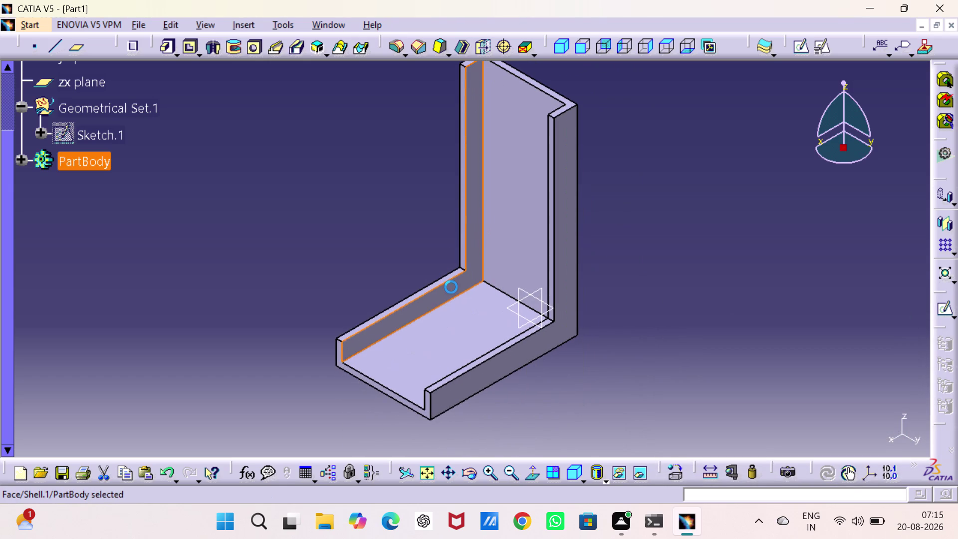
On the inner wall, sketch one line from the upright's top corner to the base's left end.
click(805, 44)
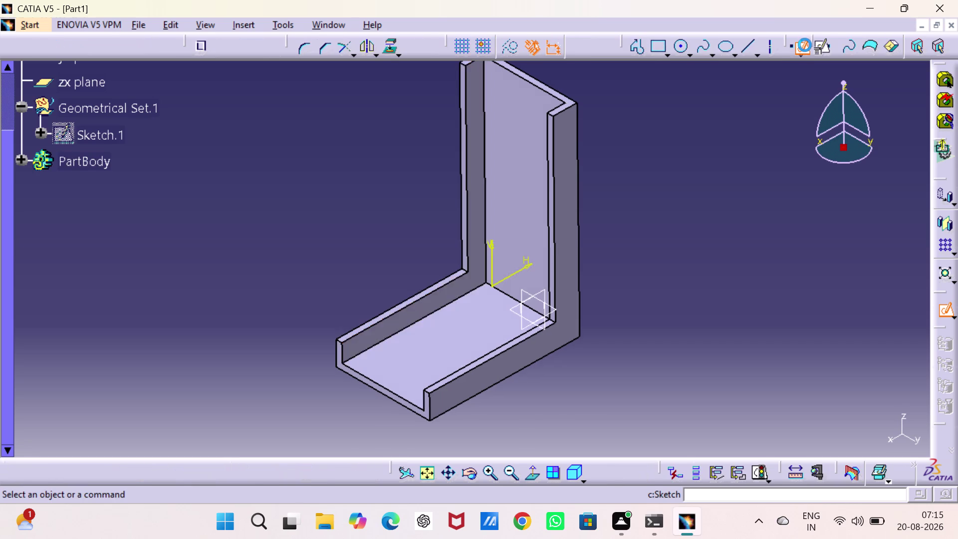
middle_drag(579, 261, 580, 262)
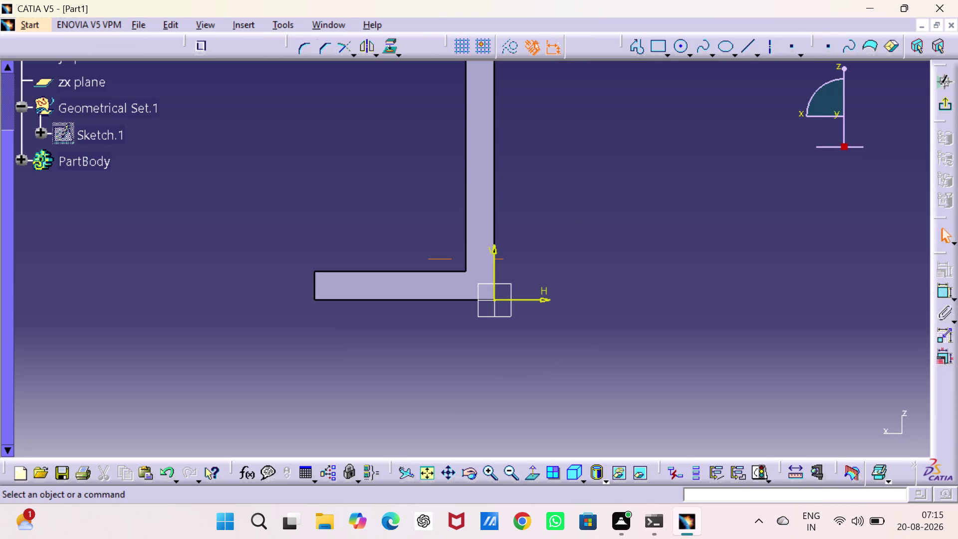
middle_drag(579, 262, 599, 325)
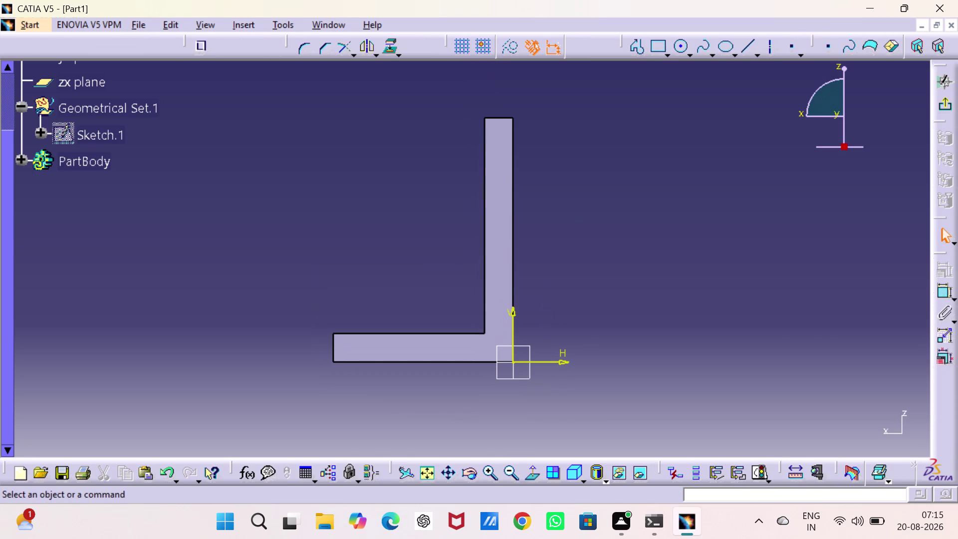
click(635, 50)
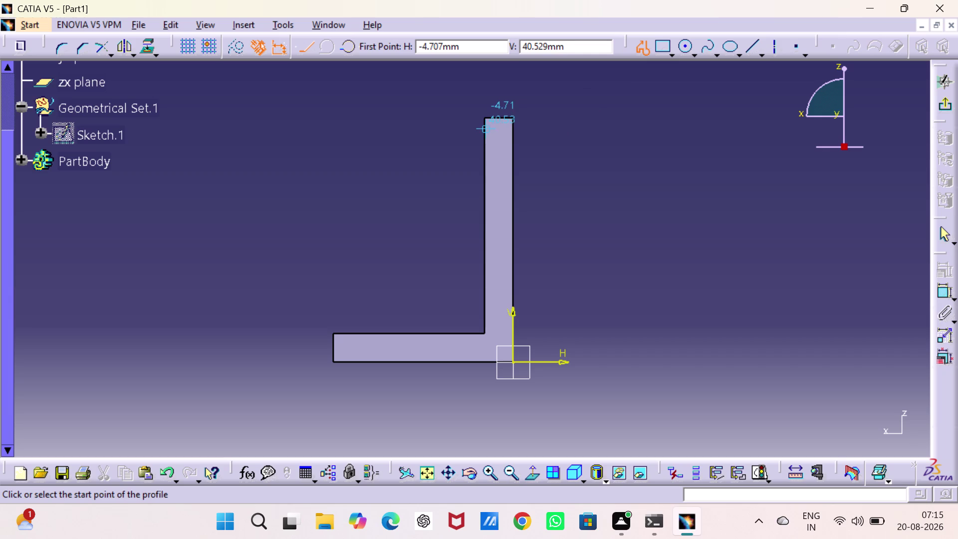
click(486, 128)
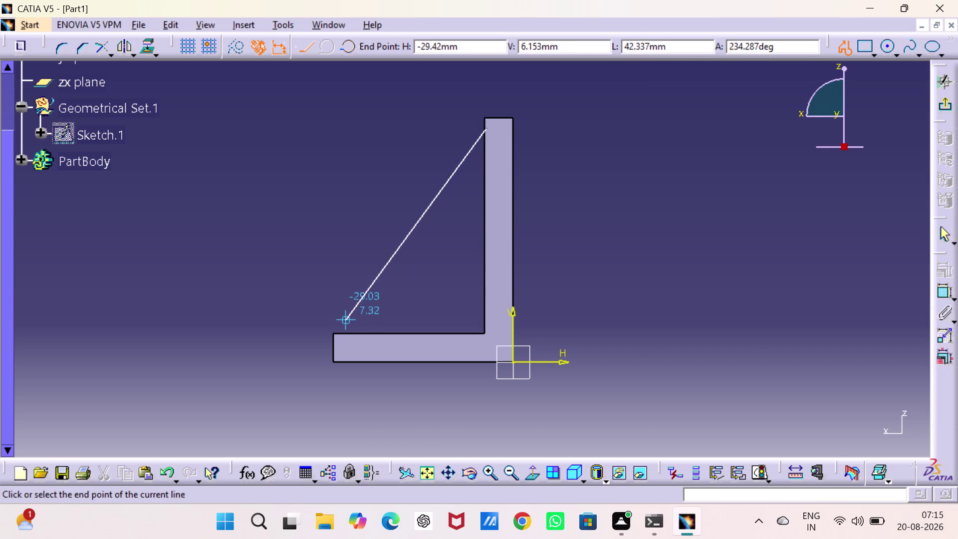
click(345, 333)
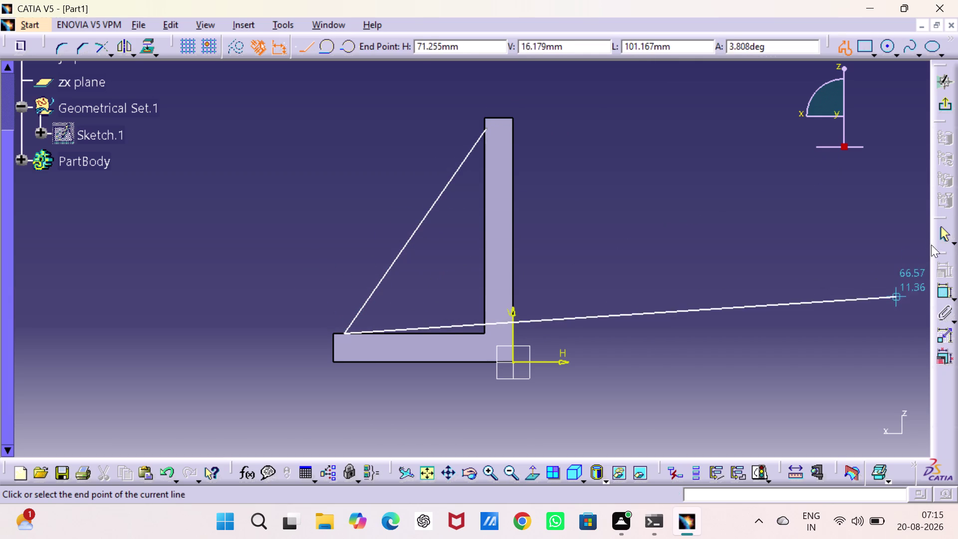
click(942, 232)
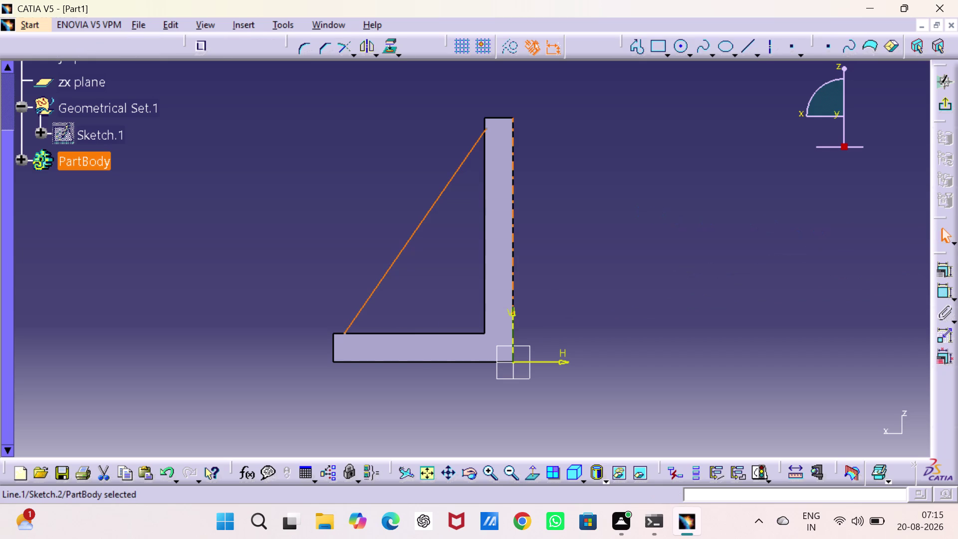
click(652, 169)
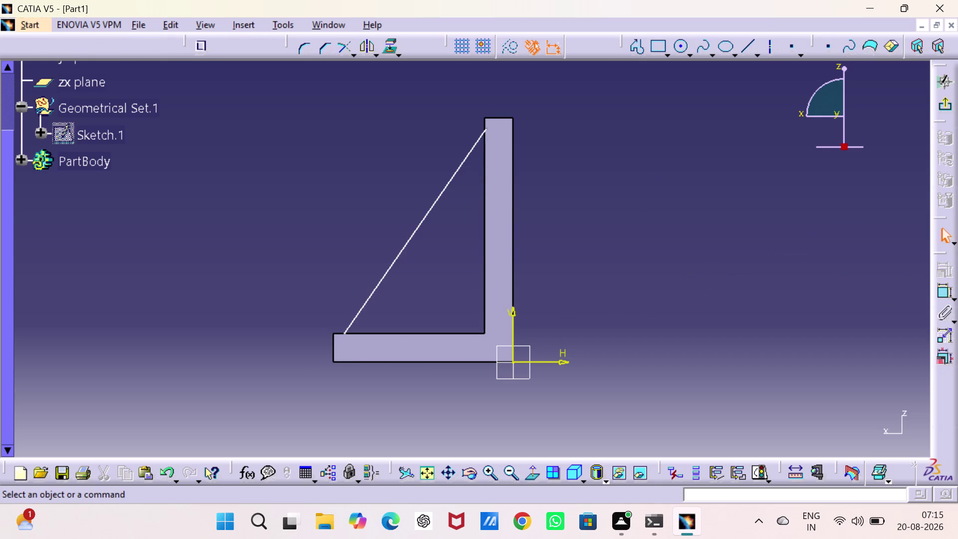